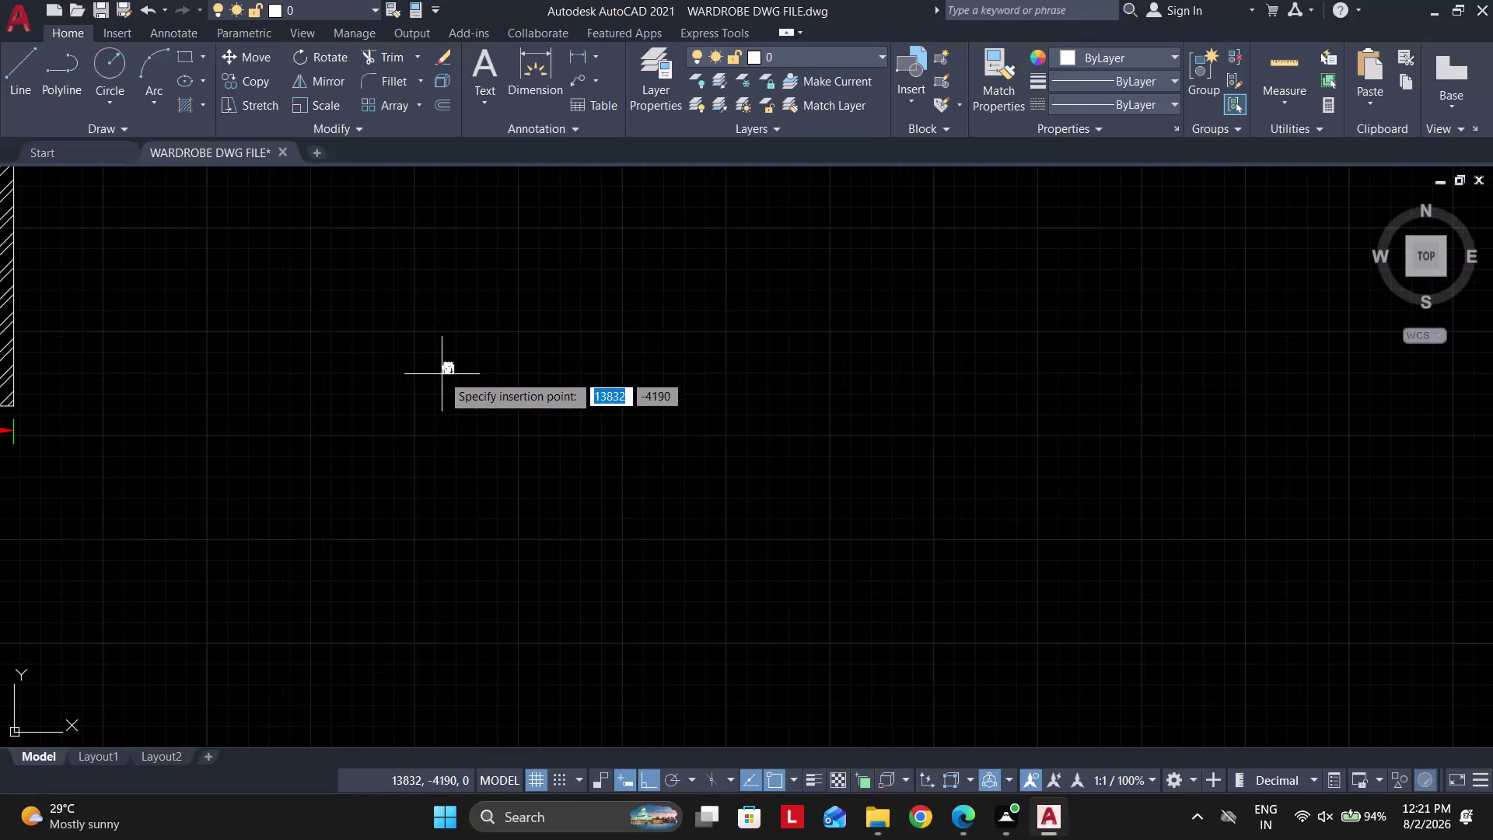
Place the hanging-clothes block in empty space and scale it down with SC.
click(448, 378)
drag(546, 451, 531, 442)
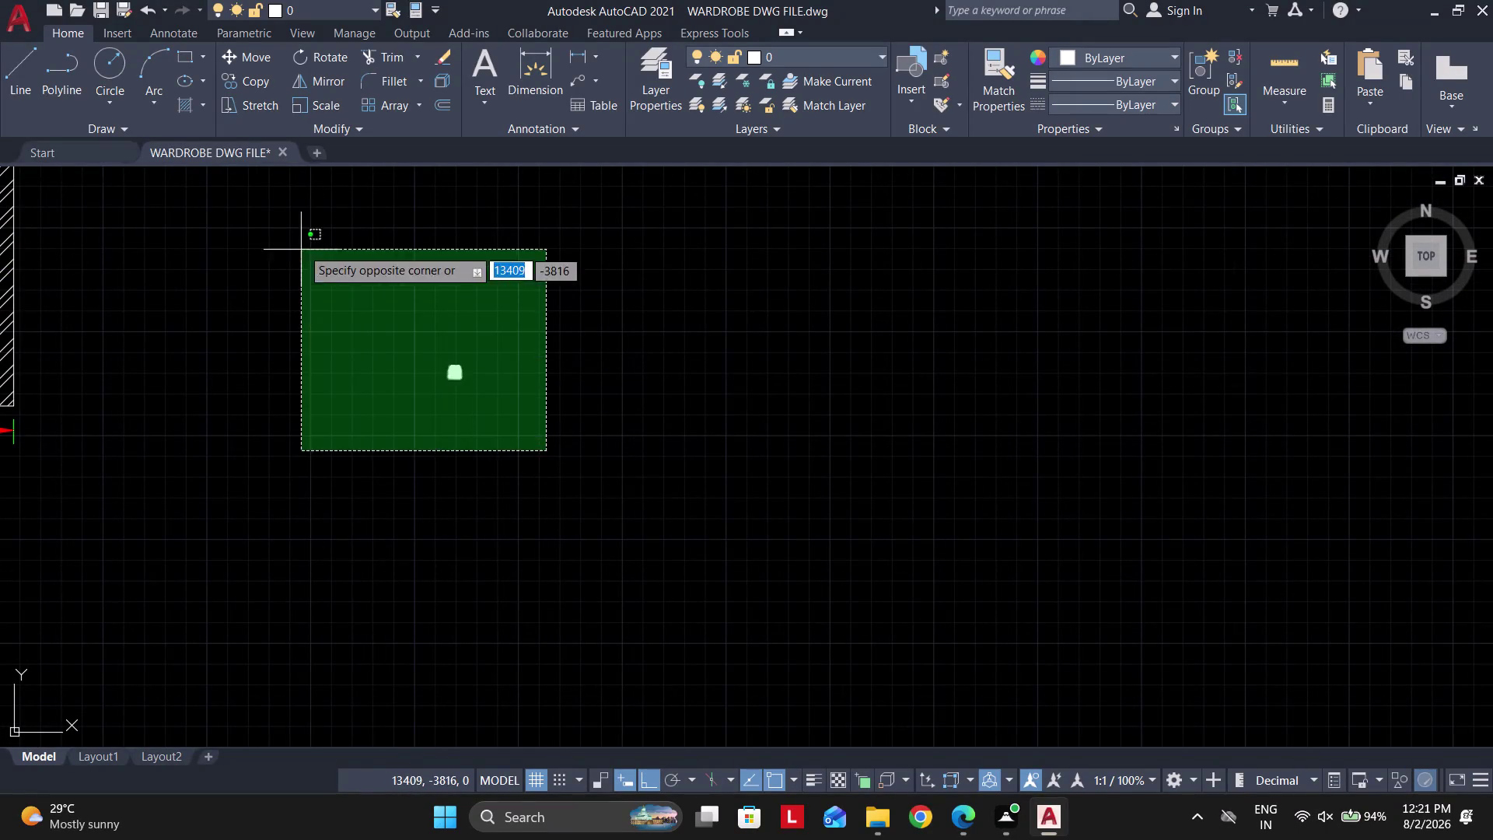
click(309, 248)
text(sc)
key(space)
click(461, 370)
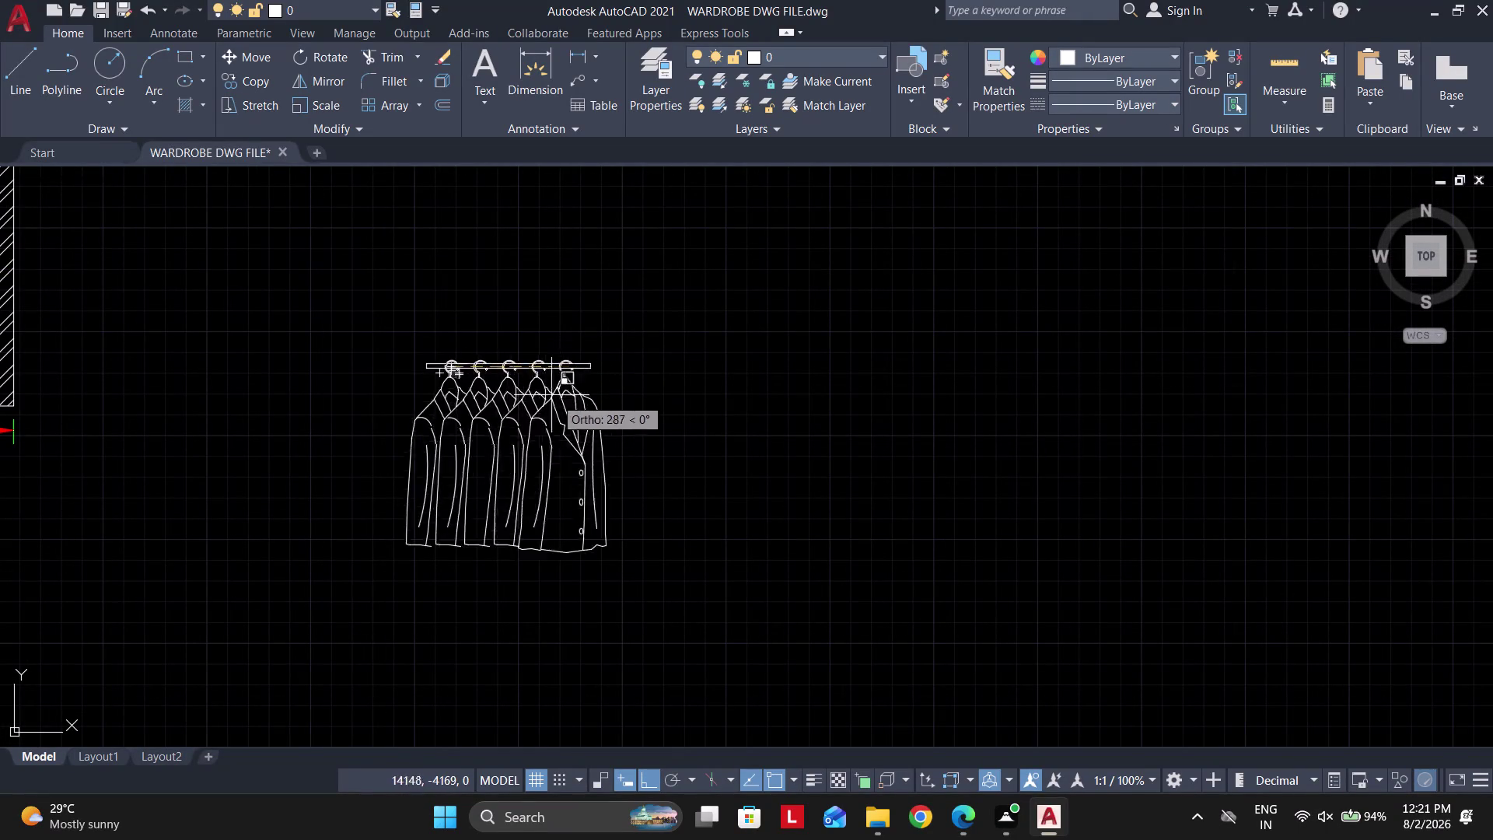
scroll(down, 3)
click(579, 345)
Move the scaled block, from the top of its rod, toward the elevation without shutter.
click(711, 416)
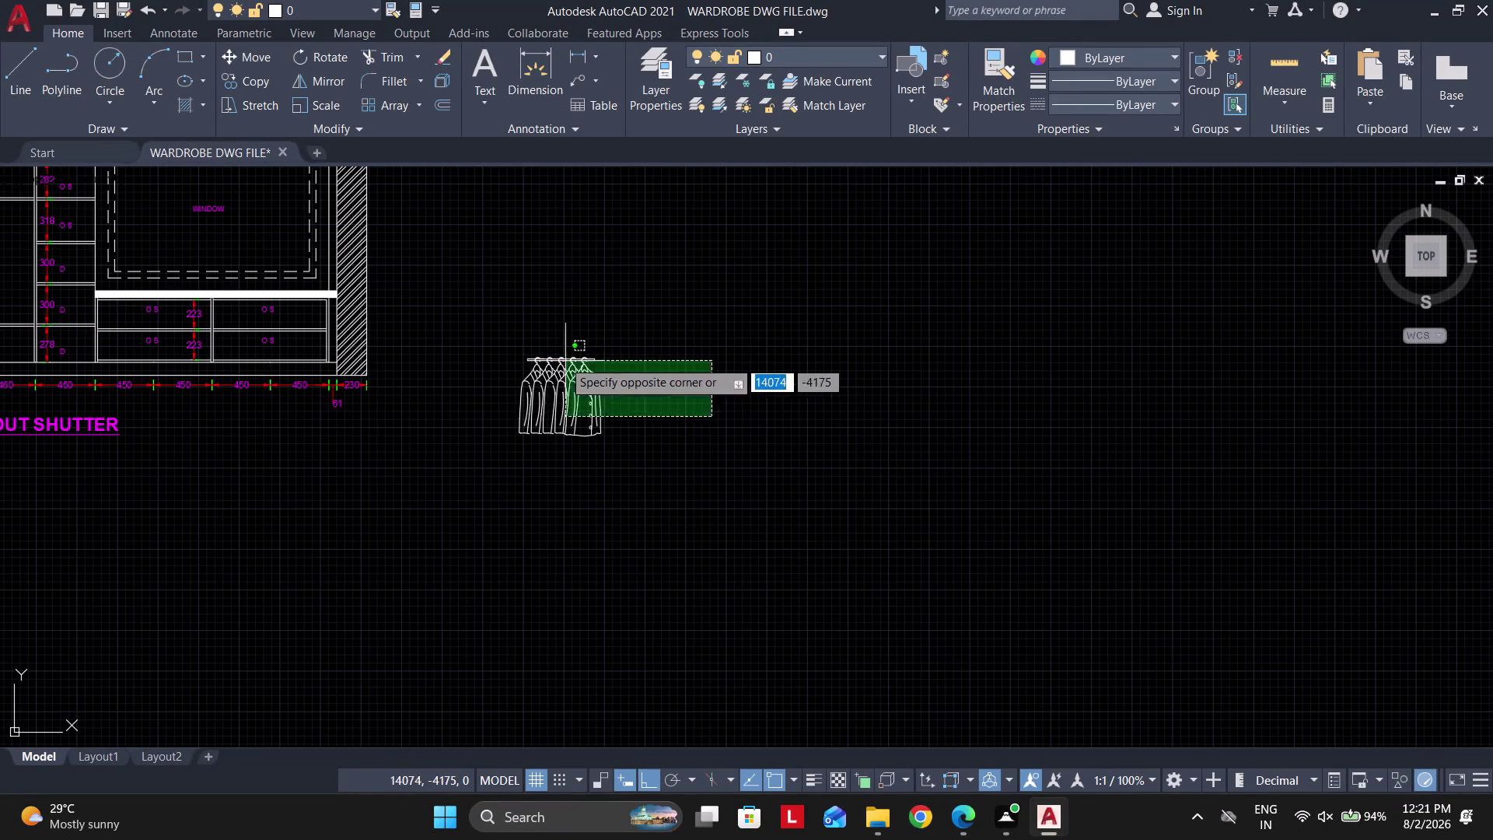
drag(562, 360, 554, 351)
scroll(up, 3)
key(m)
key(space)
scroll(up, 3)
middle_drag(467, 249, 572, 372)
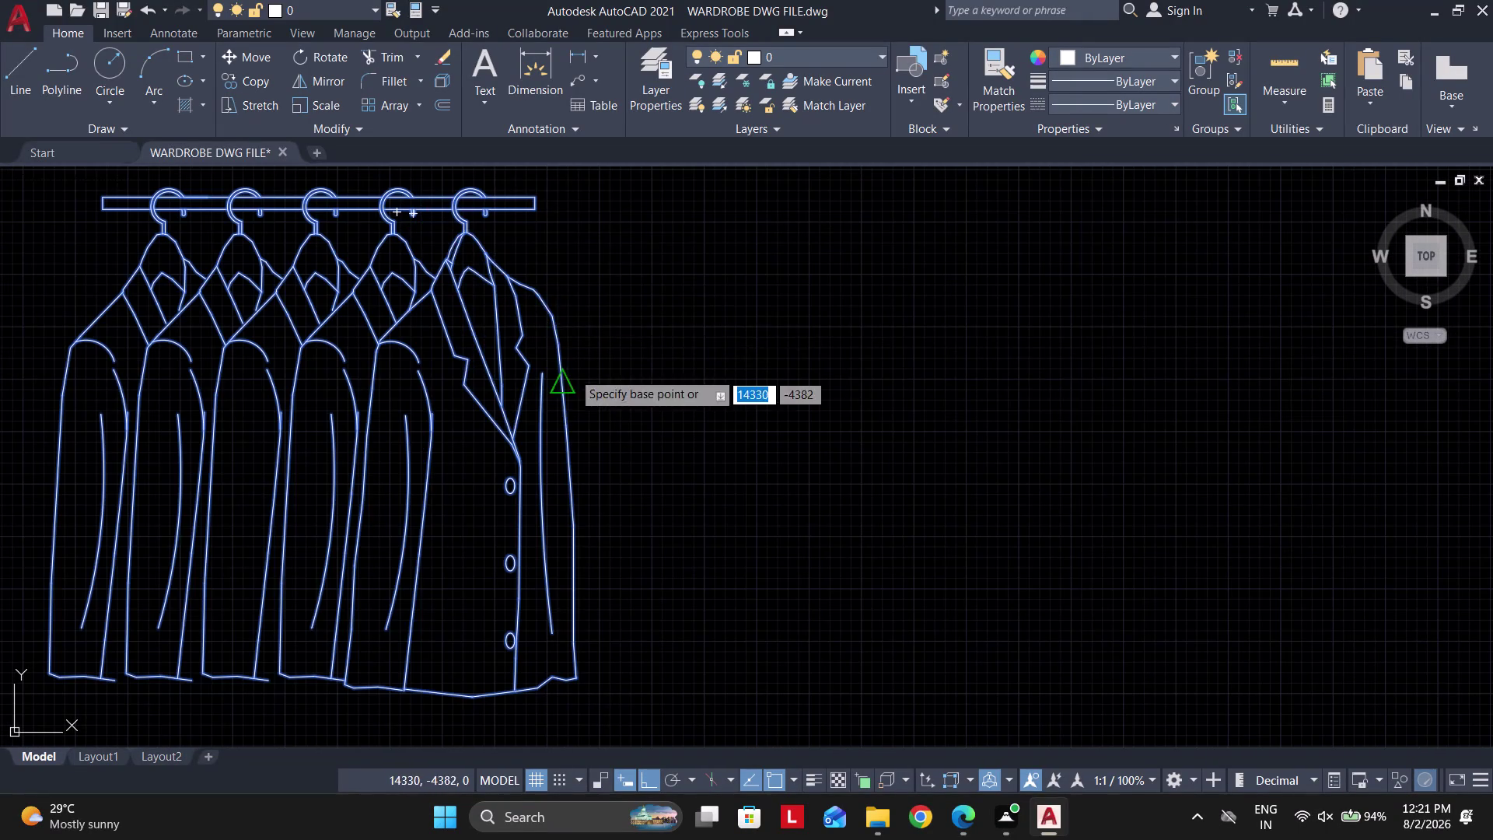
scroll(up, 3)
click(462, 174)
scroll(down, 3)
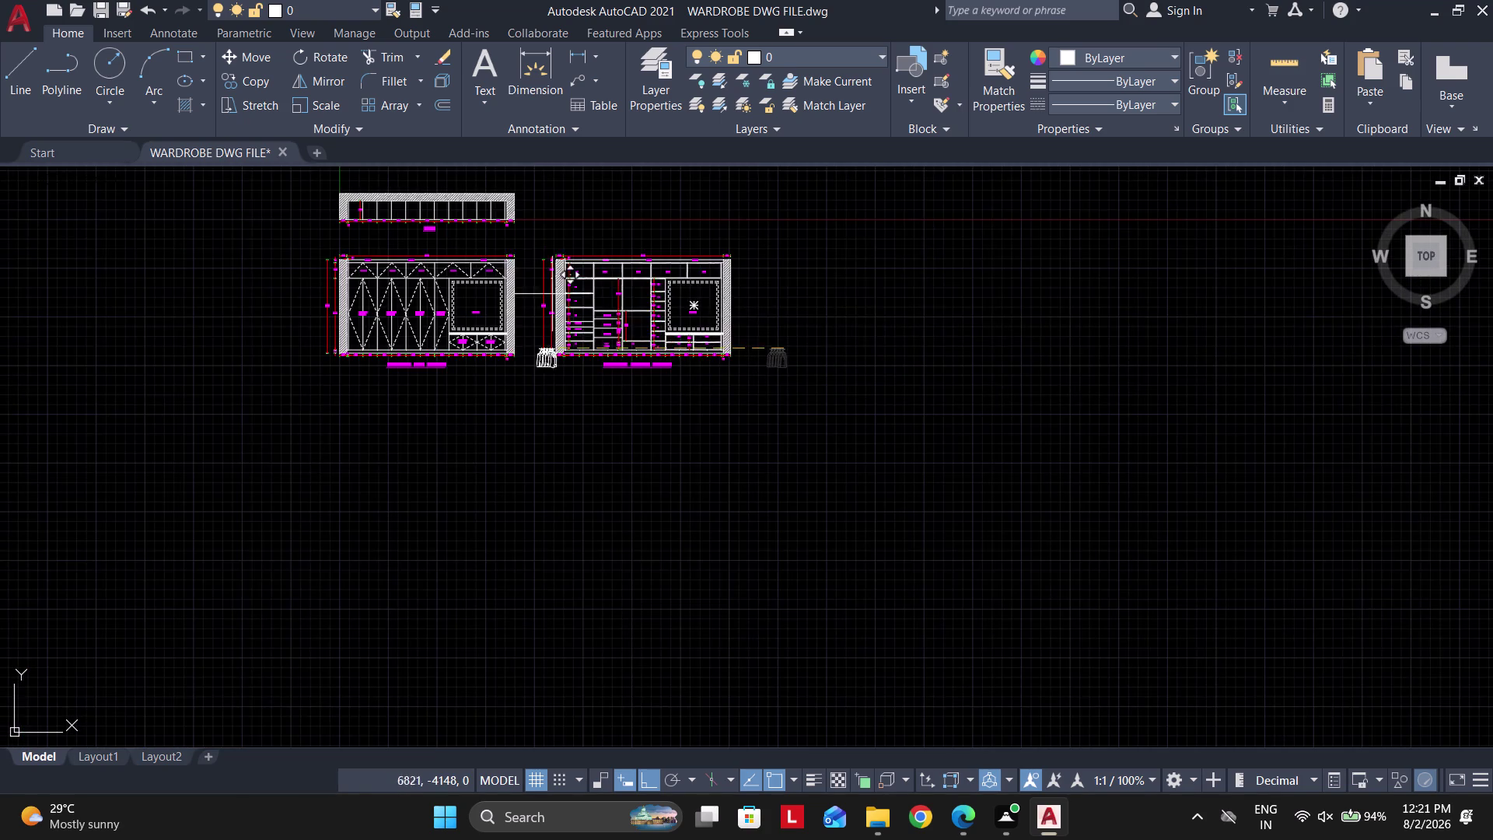
scroll(up, 3)
scroll(up, 3)
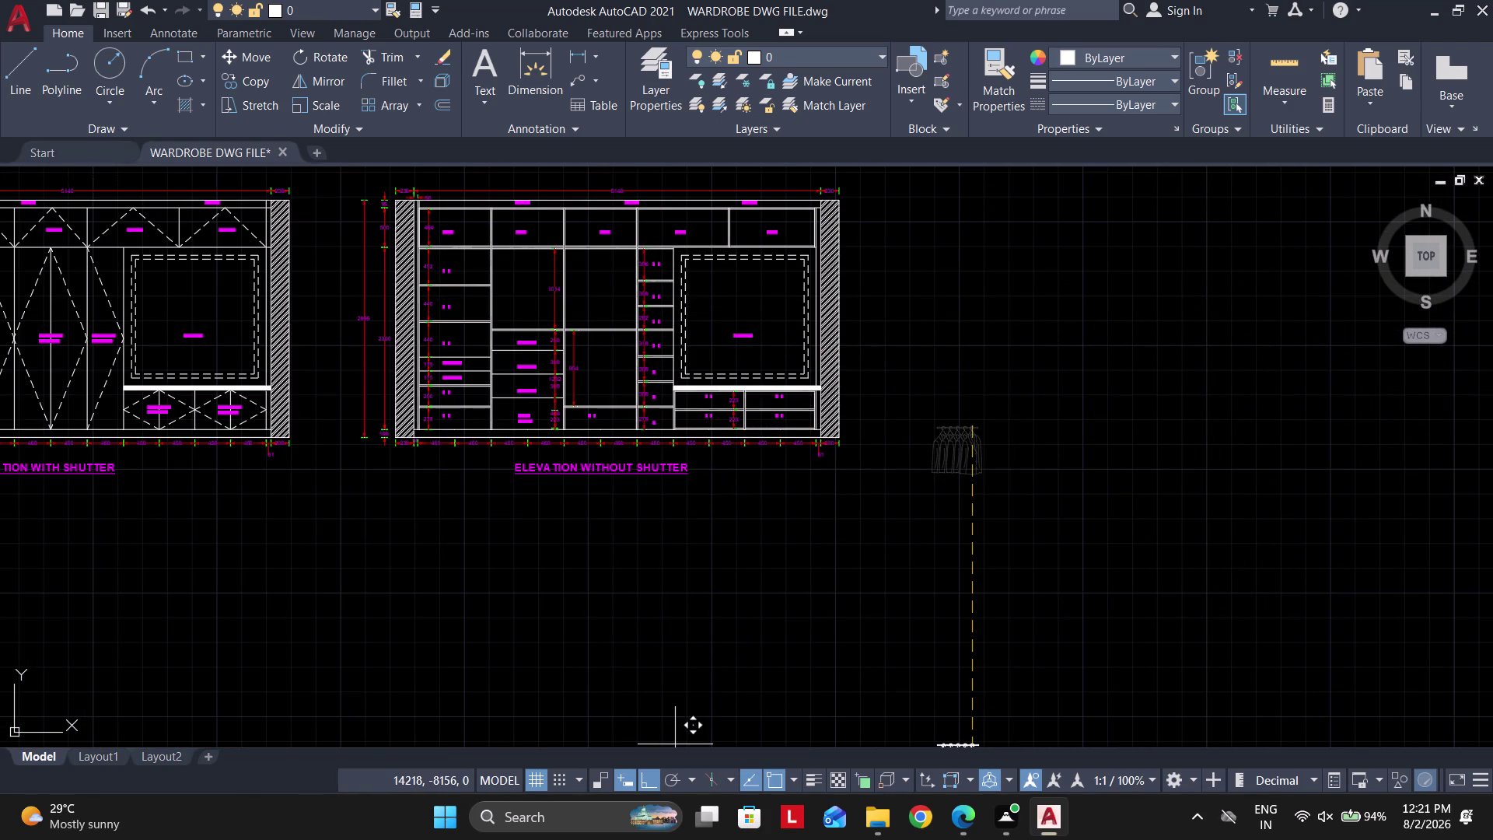
Drop the clothes block inside the wardrobe bay beside the 1014 dimension.
click(646, 779)
scroll(up, 3)
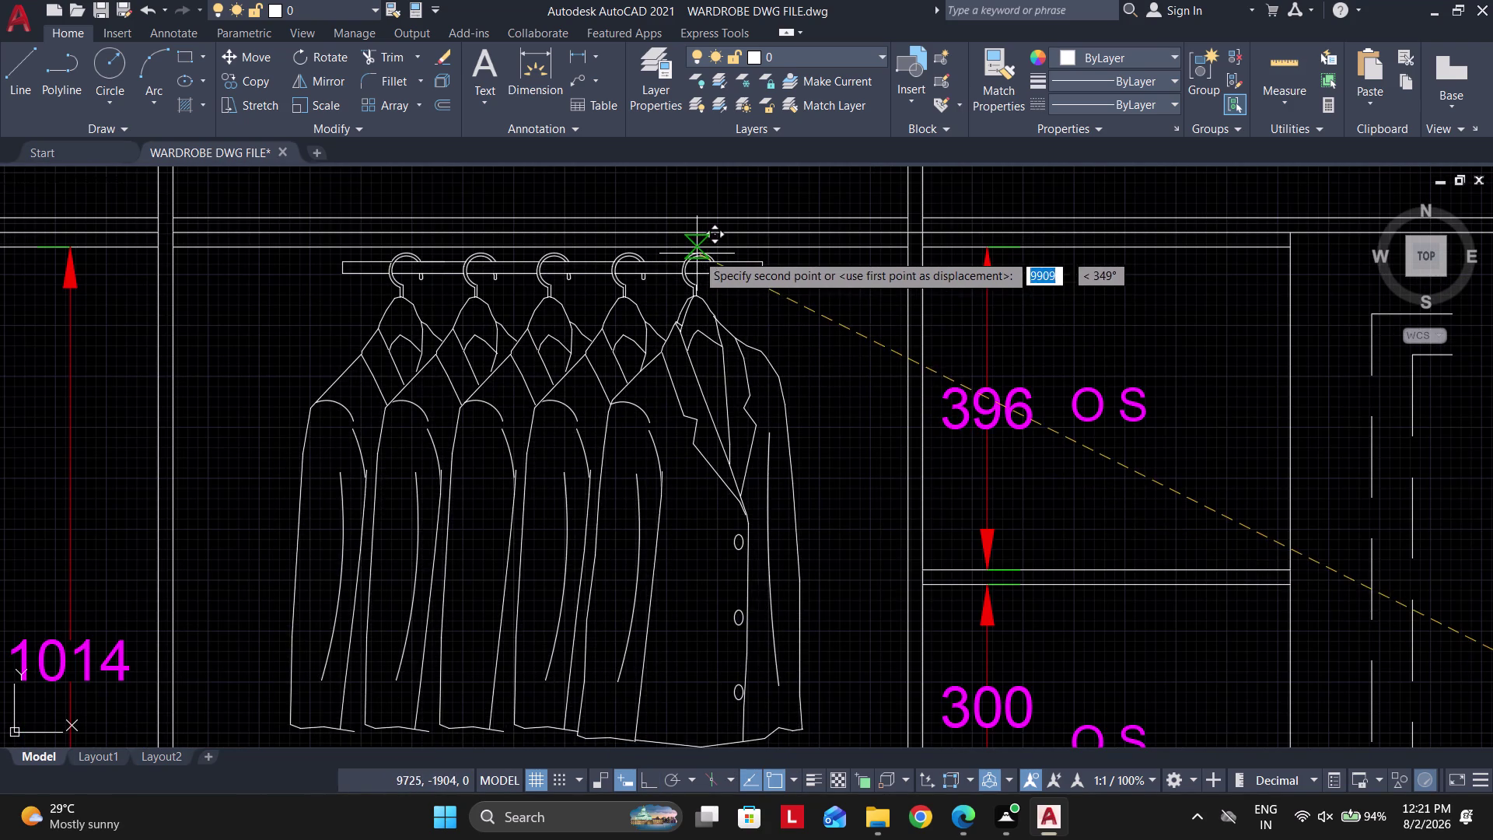
click(650, 254)
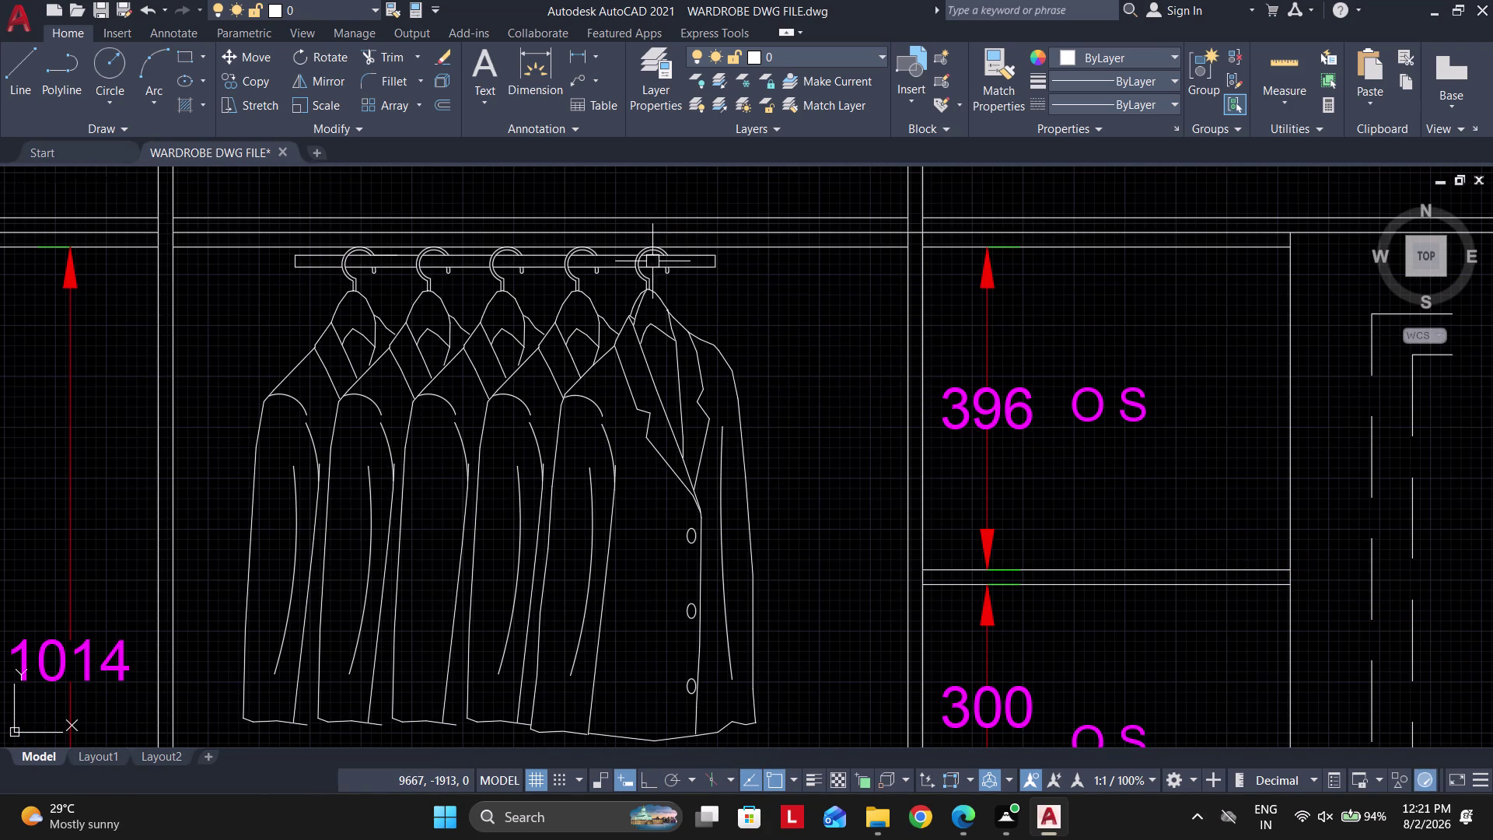
scroll(up, 3)
middle_drag(721, 263, 806, 305)
scroll(down, 3)
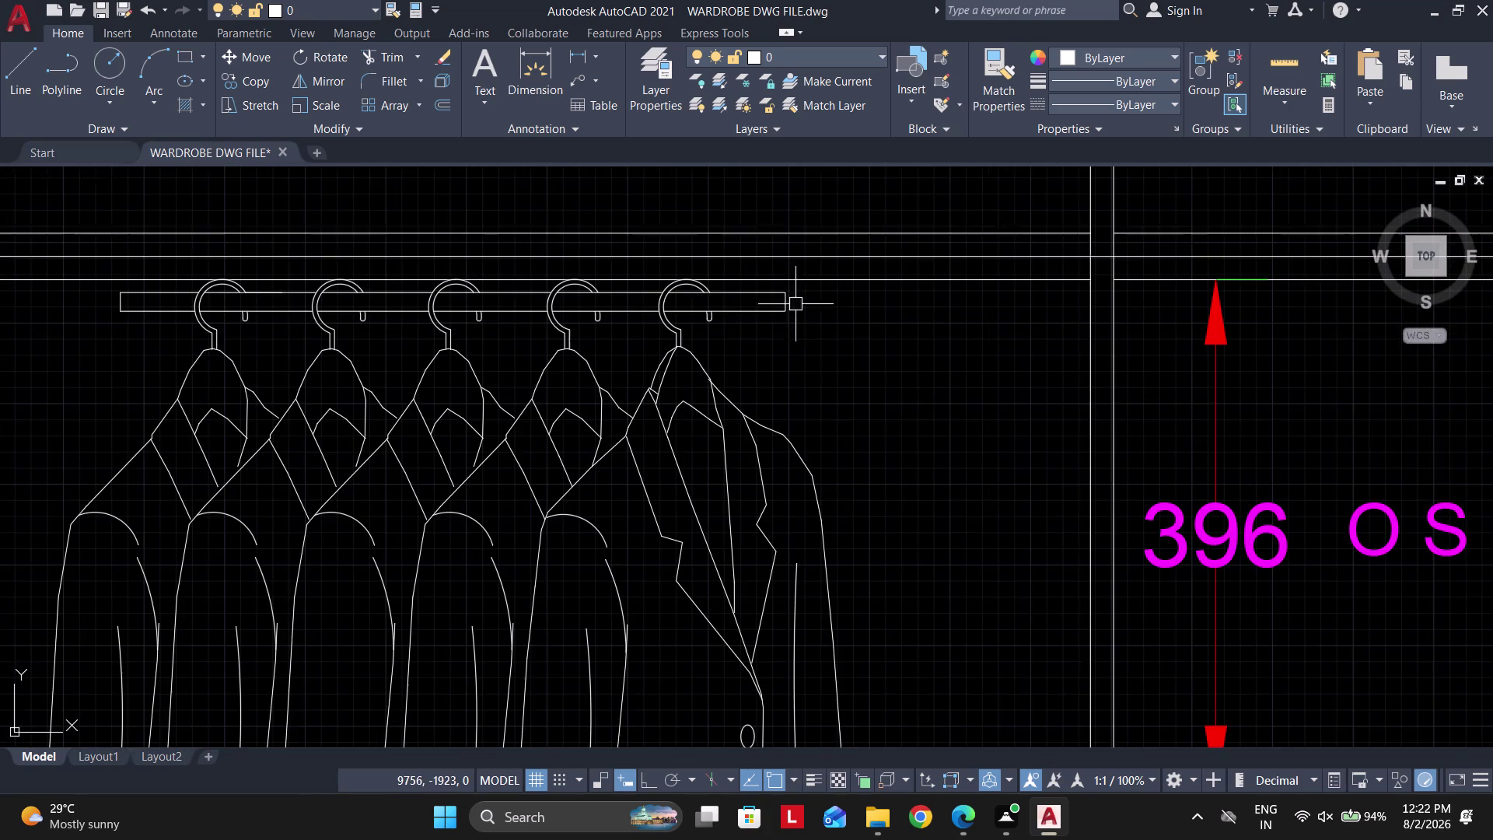
Rescale the clothes block to fit the bay width.
drag(839, 379, 834, 388)
click(749, 491)
scroll(down, 3)
scroll(down, 3)
middle_drag(672, 524, 743, 489)
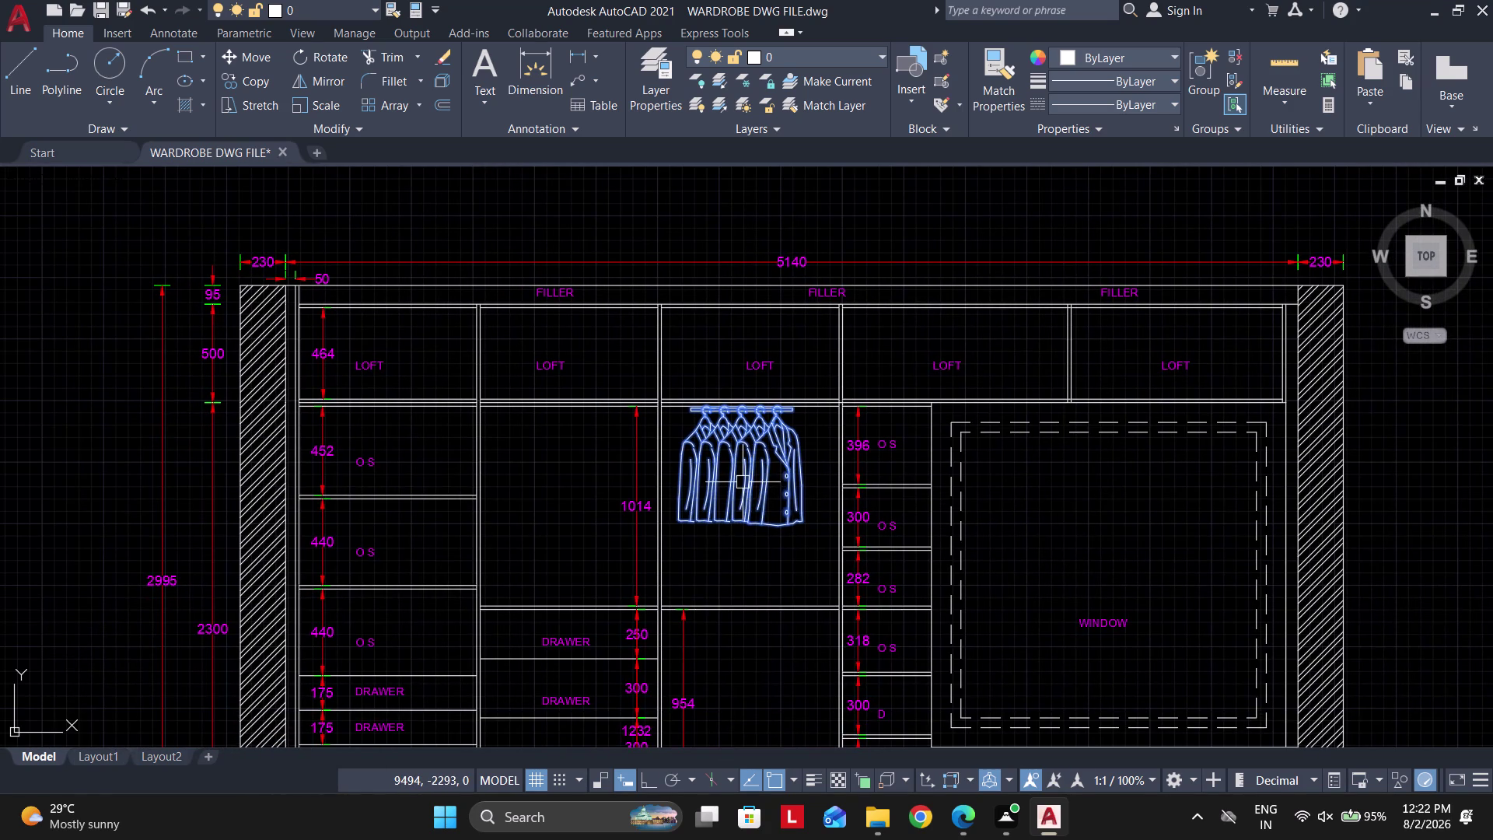
text(sc)
key(space)
scroll(up, 3)
click(728, 417)
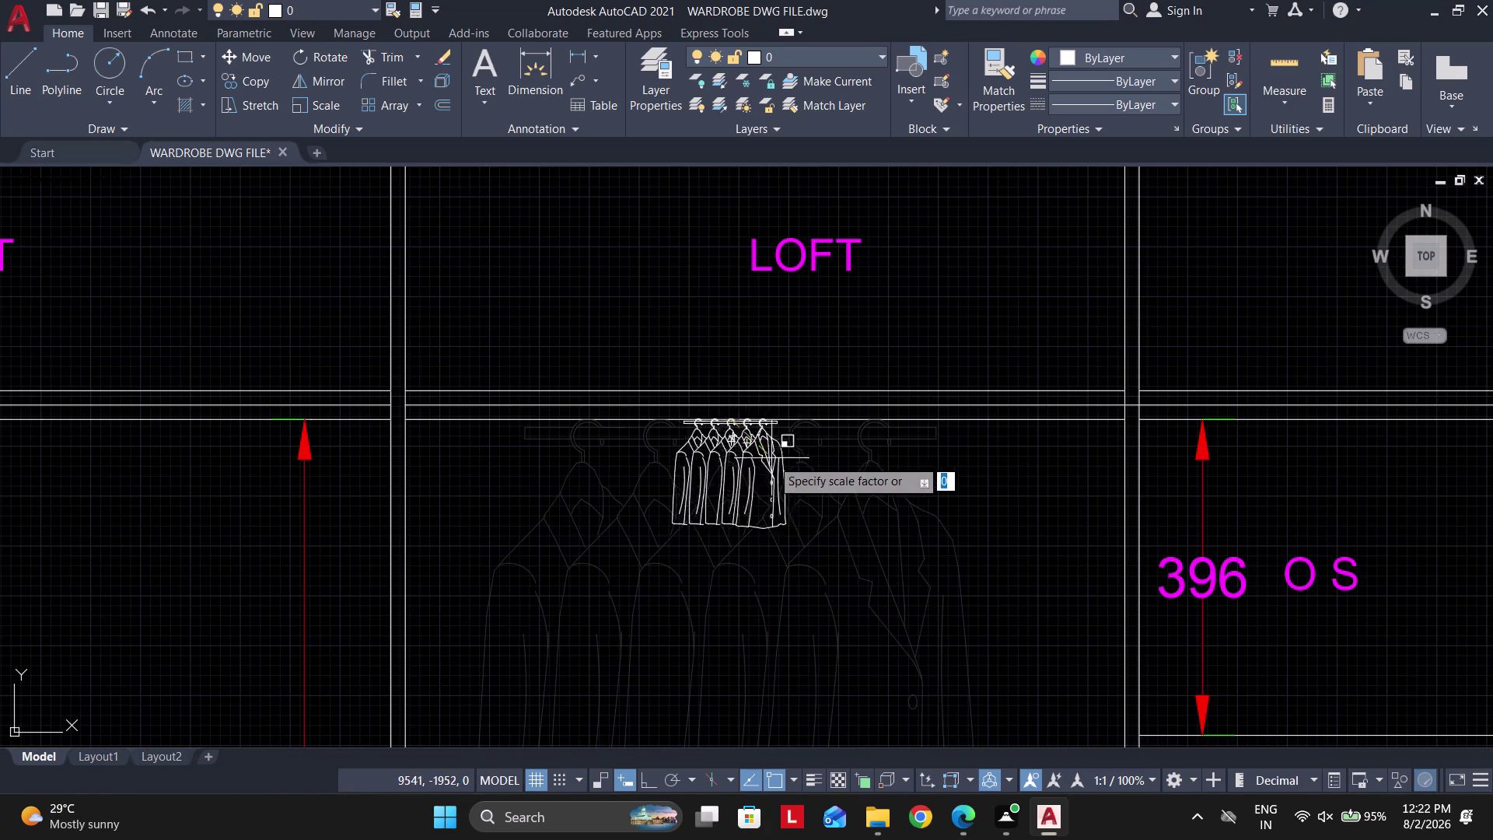
scroll(down, 3)
middle_drag(837, 566, 818, 477)
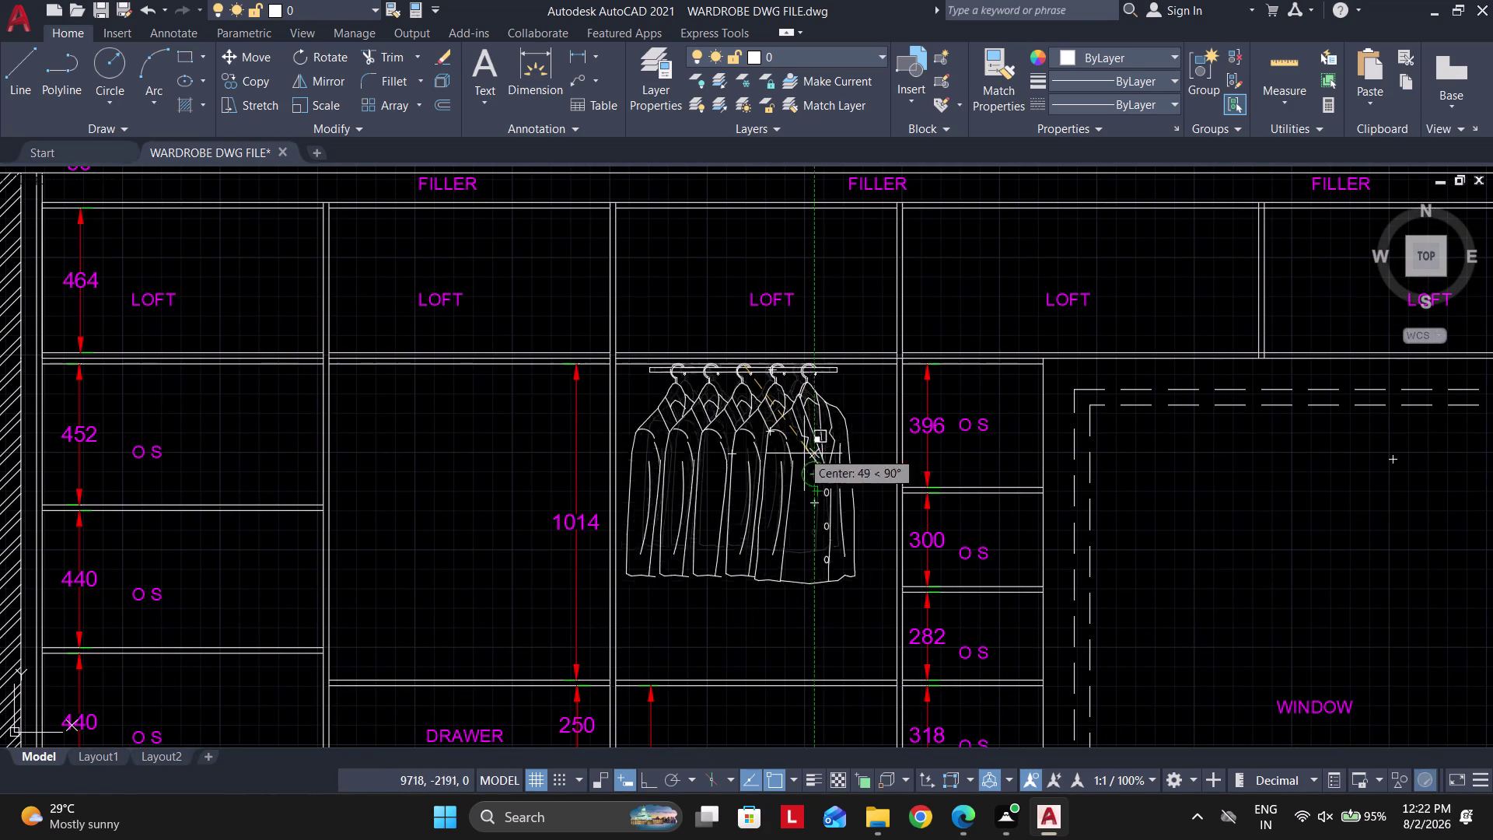
scroll(up, 3)
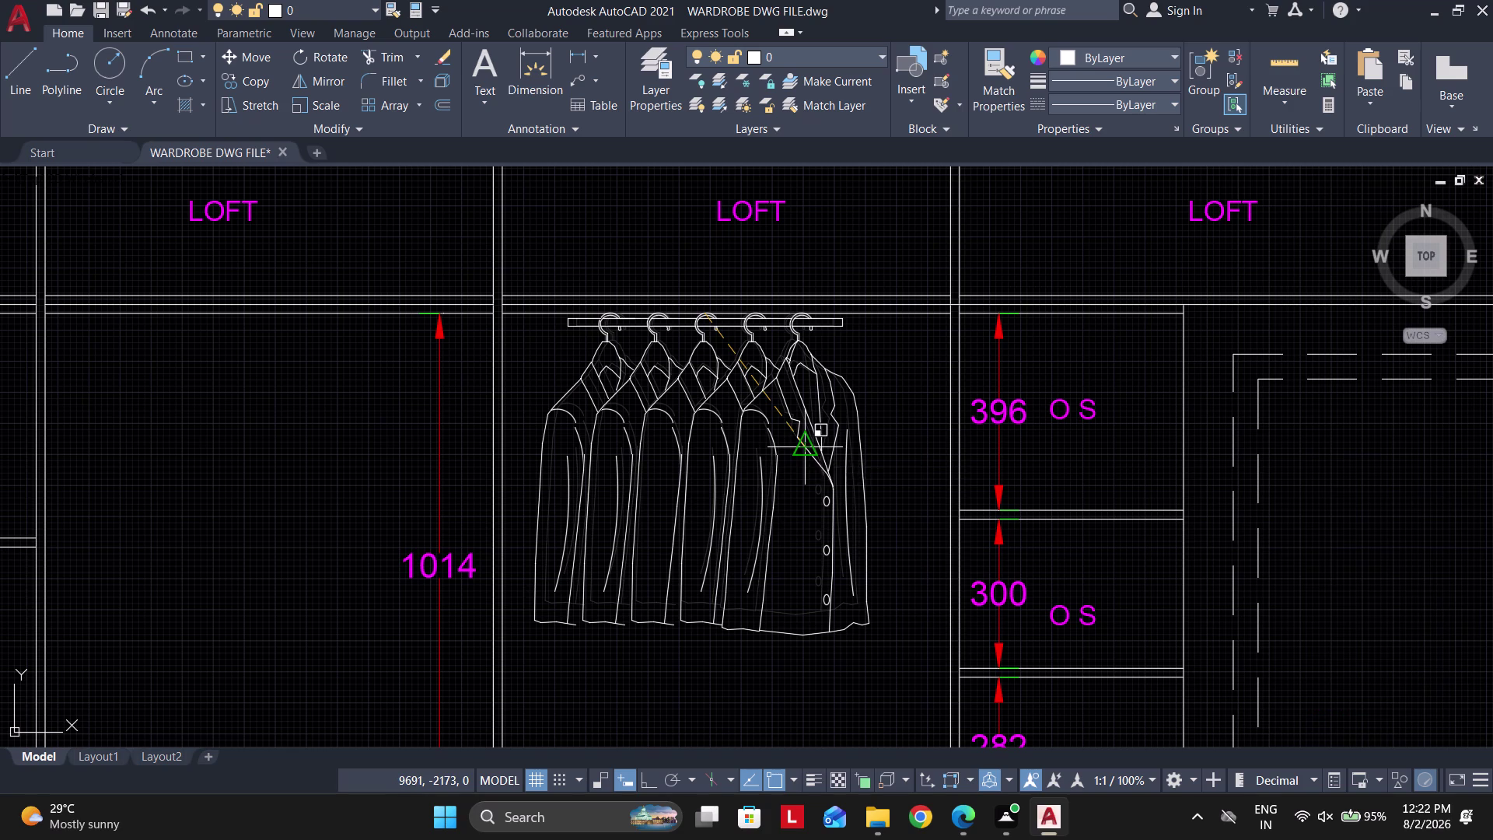
key(F3)
click(803, 457)
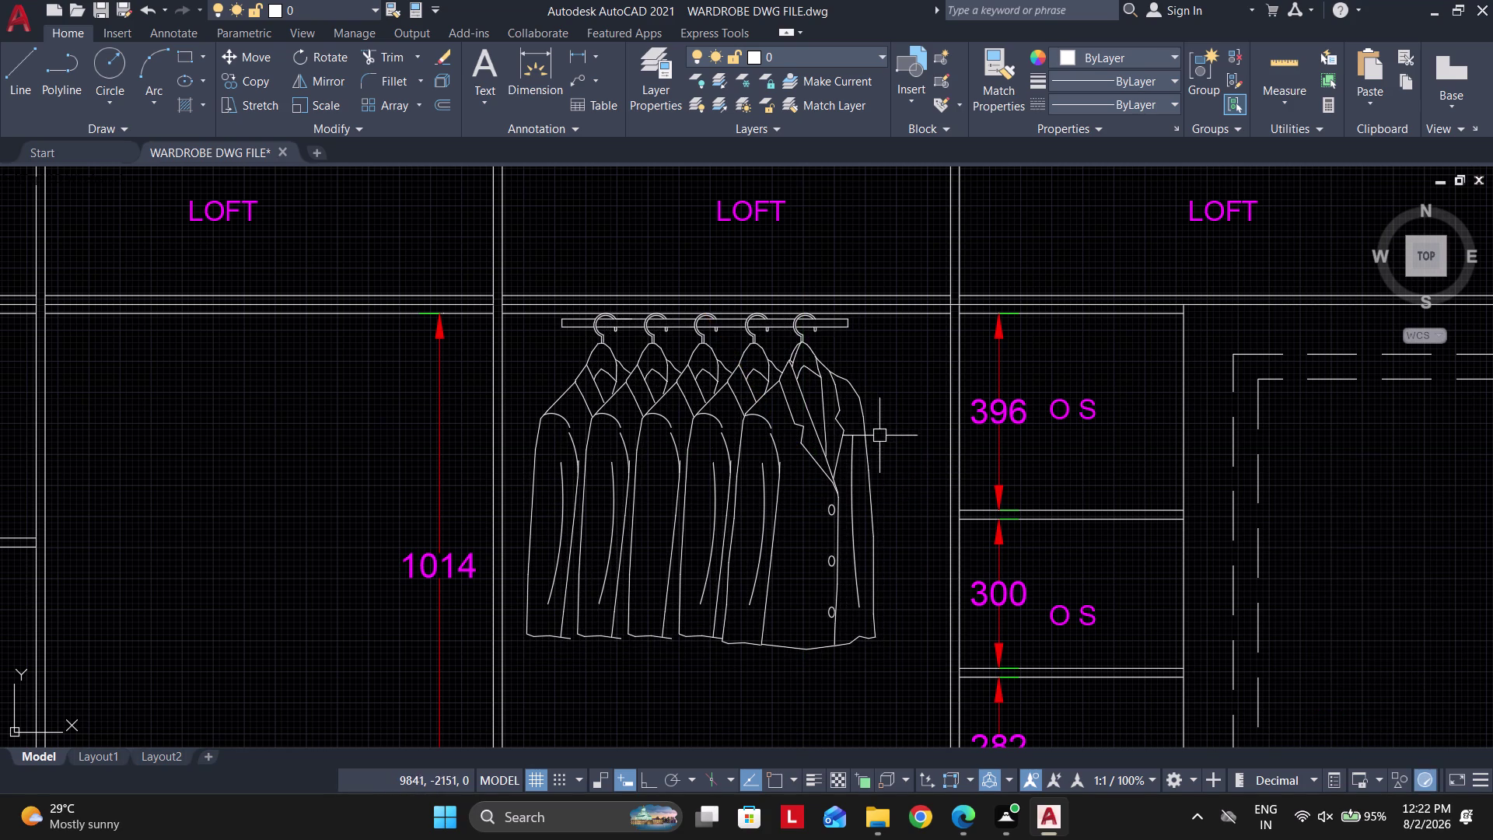
Move the block so its hook top sits against the loft shelf underside.
click(882, 434)
click(832, 457)
scroll(up, 3)
scroll(up, 3)
middle_drag(835, 257, 829, 381)
scroll(up, 3)
key(m)
key(space)
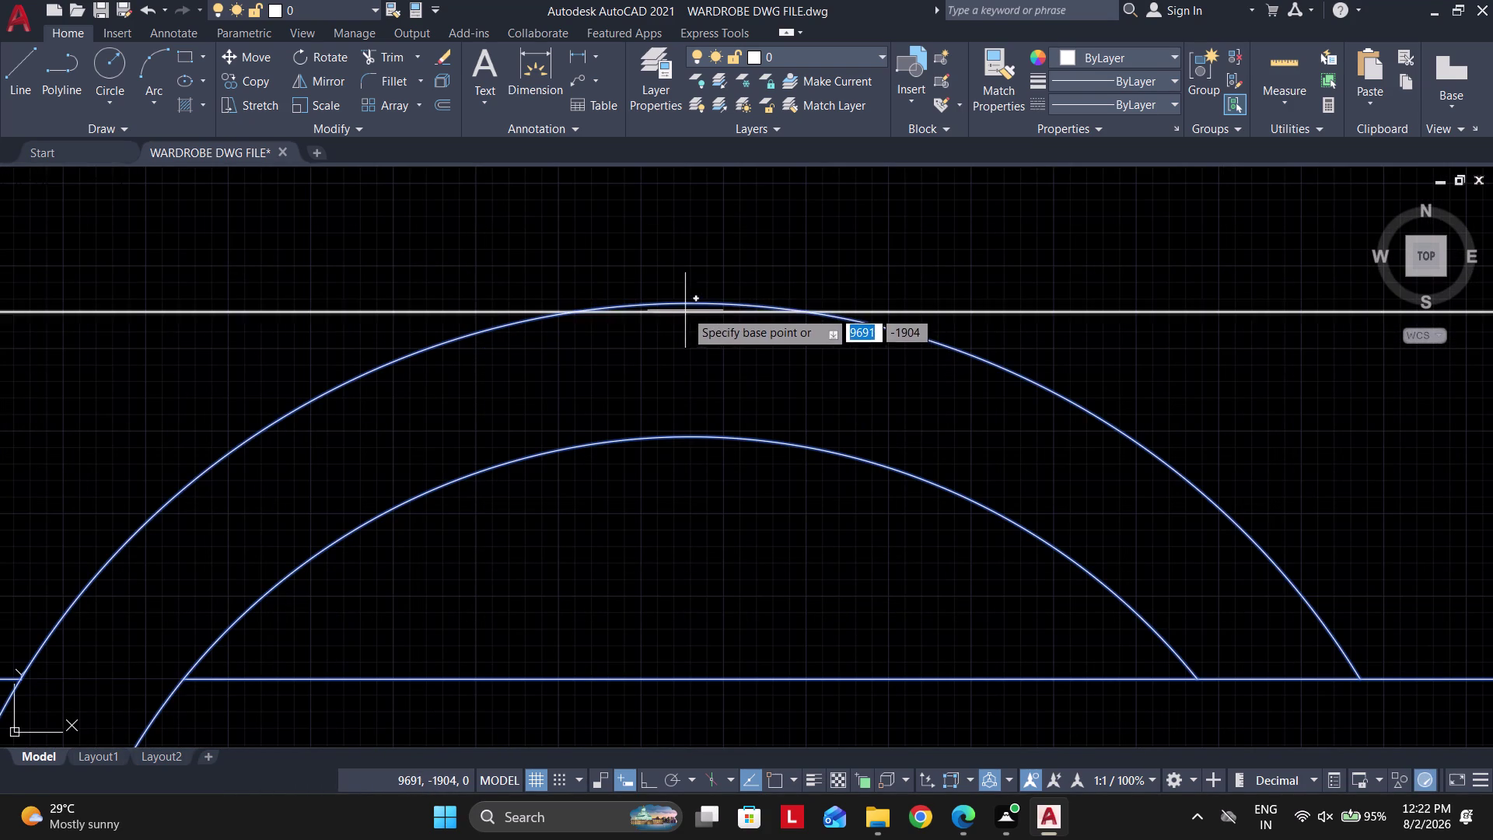
key(F3)
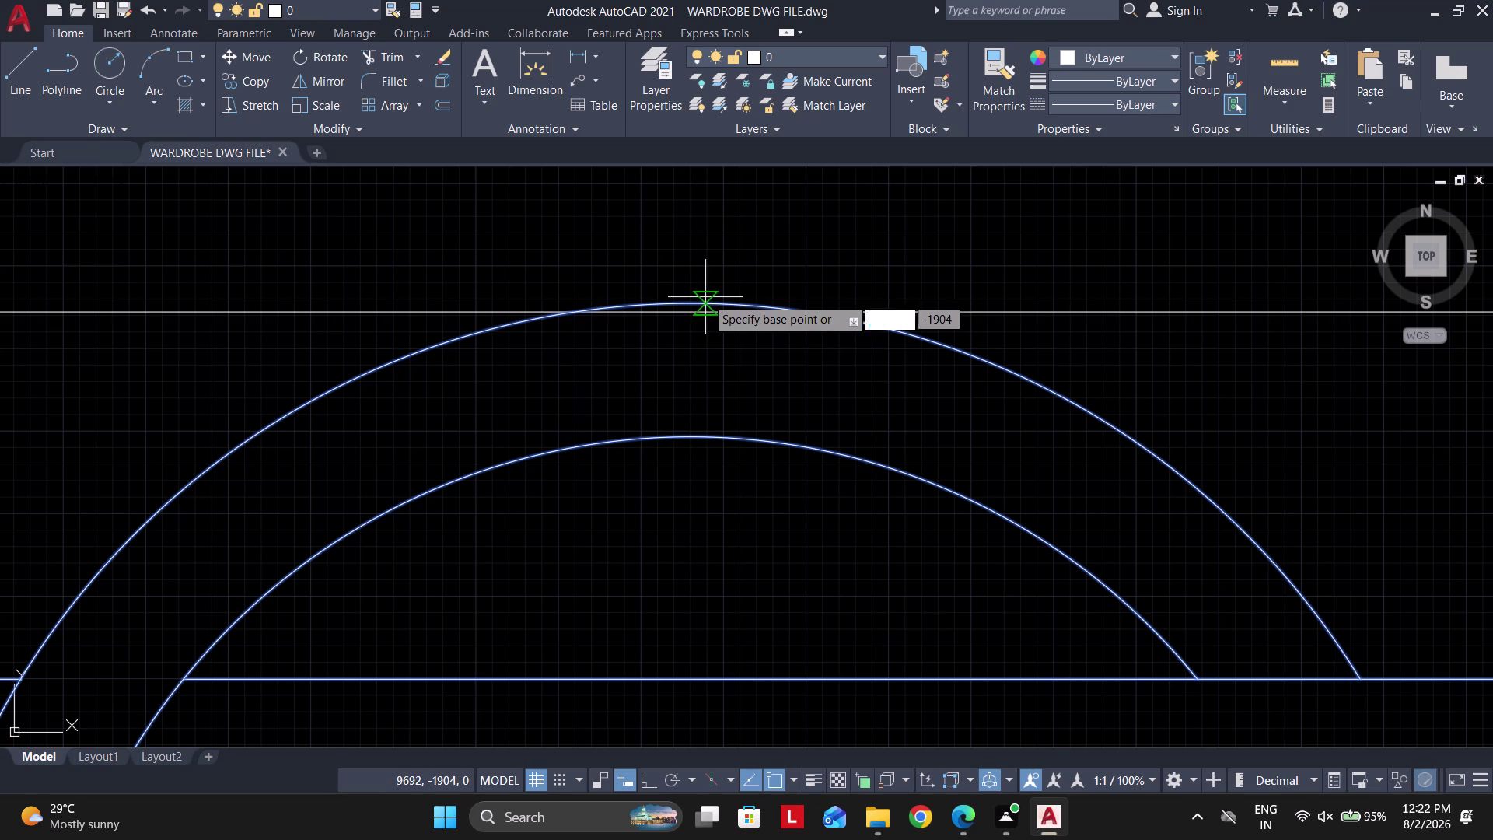
click(699, 297)
click(702, 312)
scroll(down, 3)
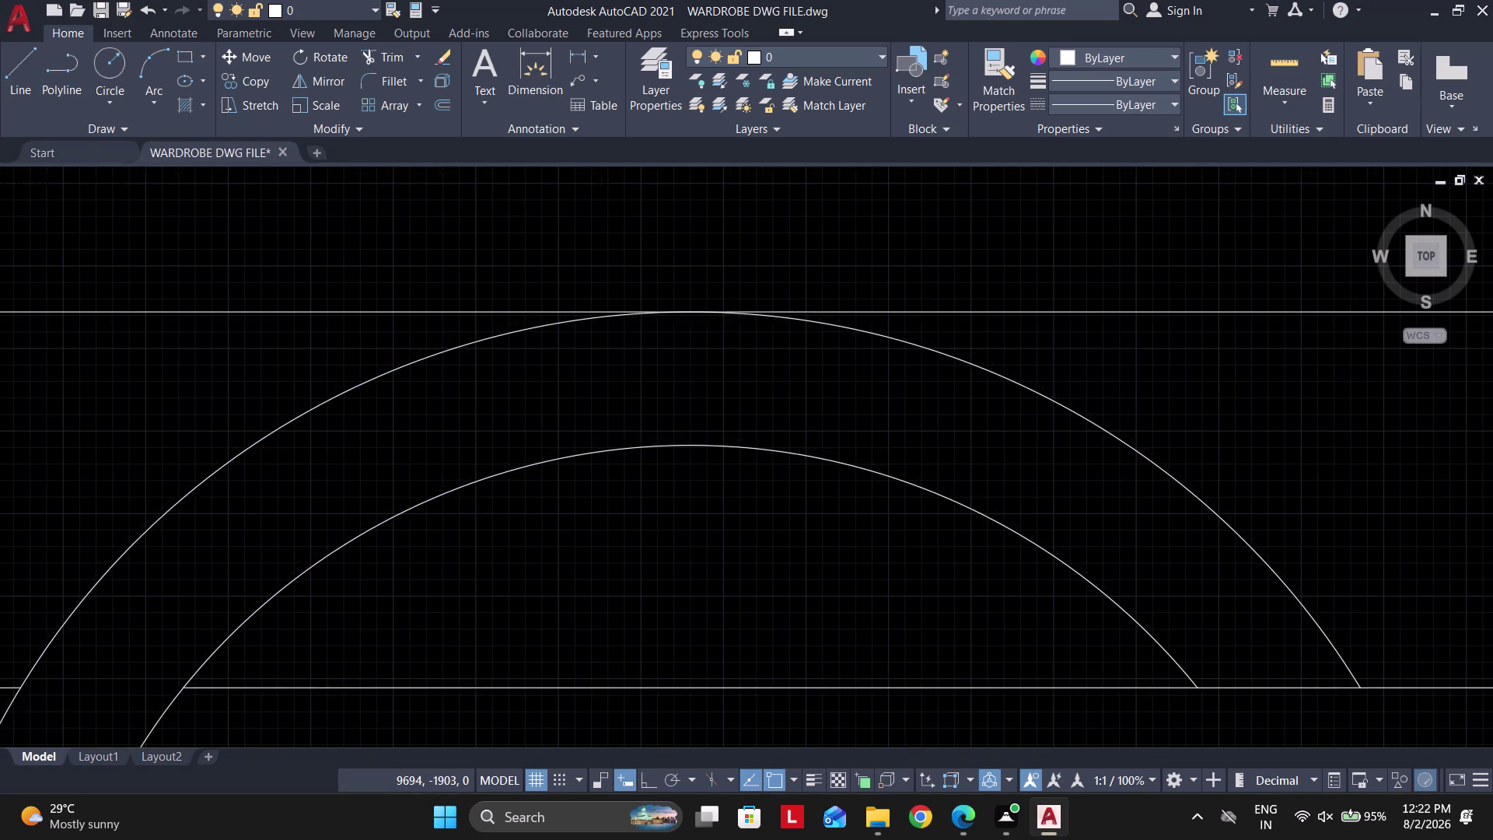
scroll(down, 3)
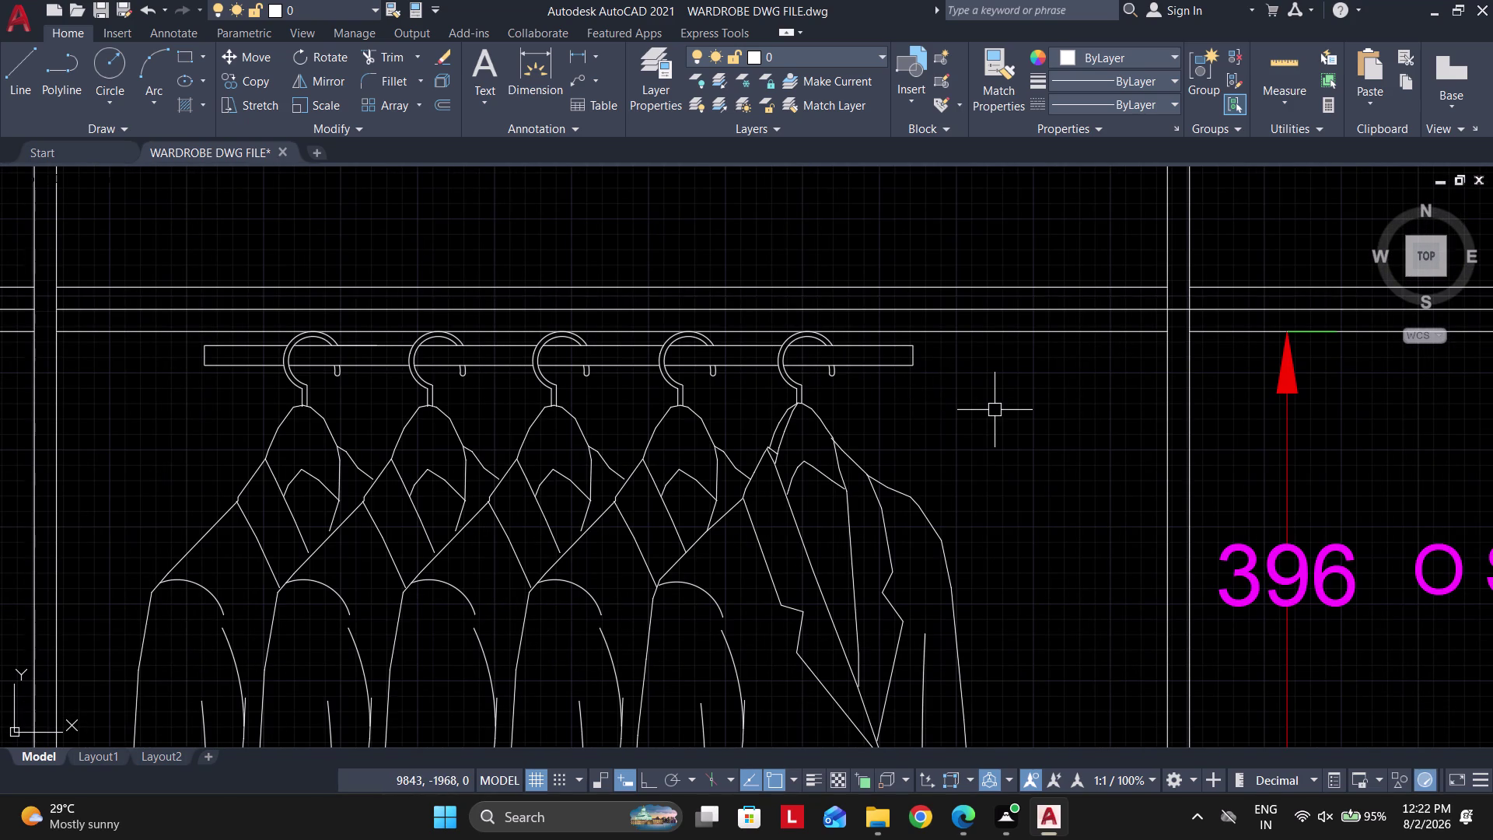
click(966, 435)
click(857, 572)
Copy the clothes block from its rod midpoint into the neighbouring bay.
scroll(down, 3)
key(c)
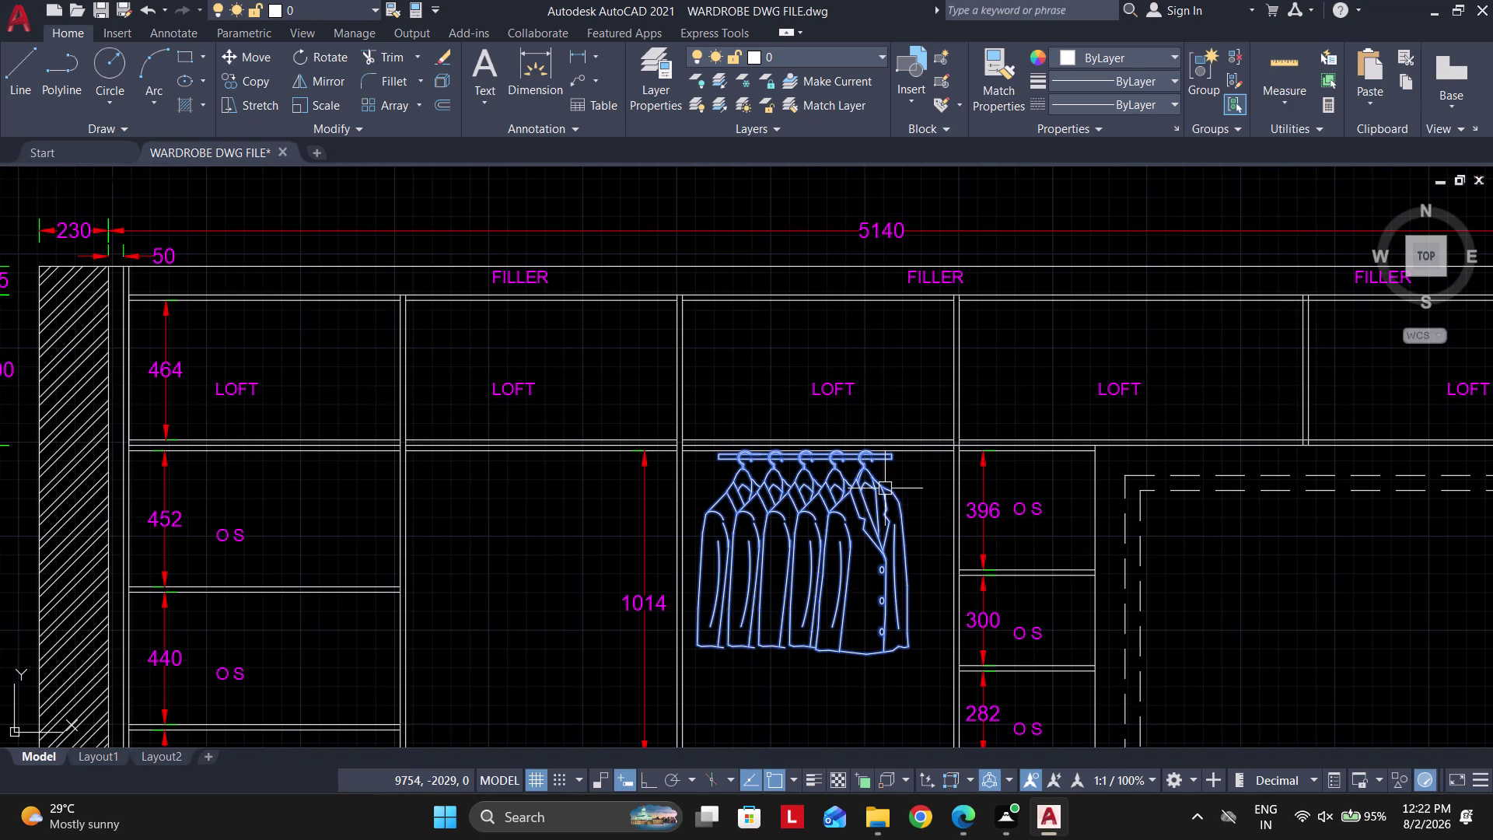
key(o)
key(space)
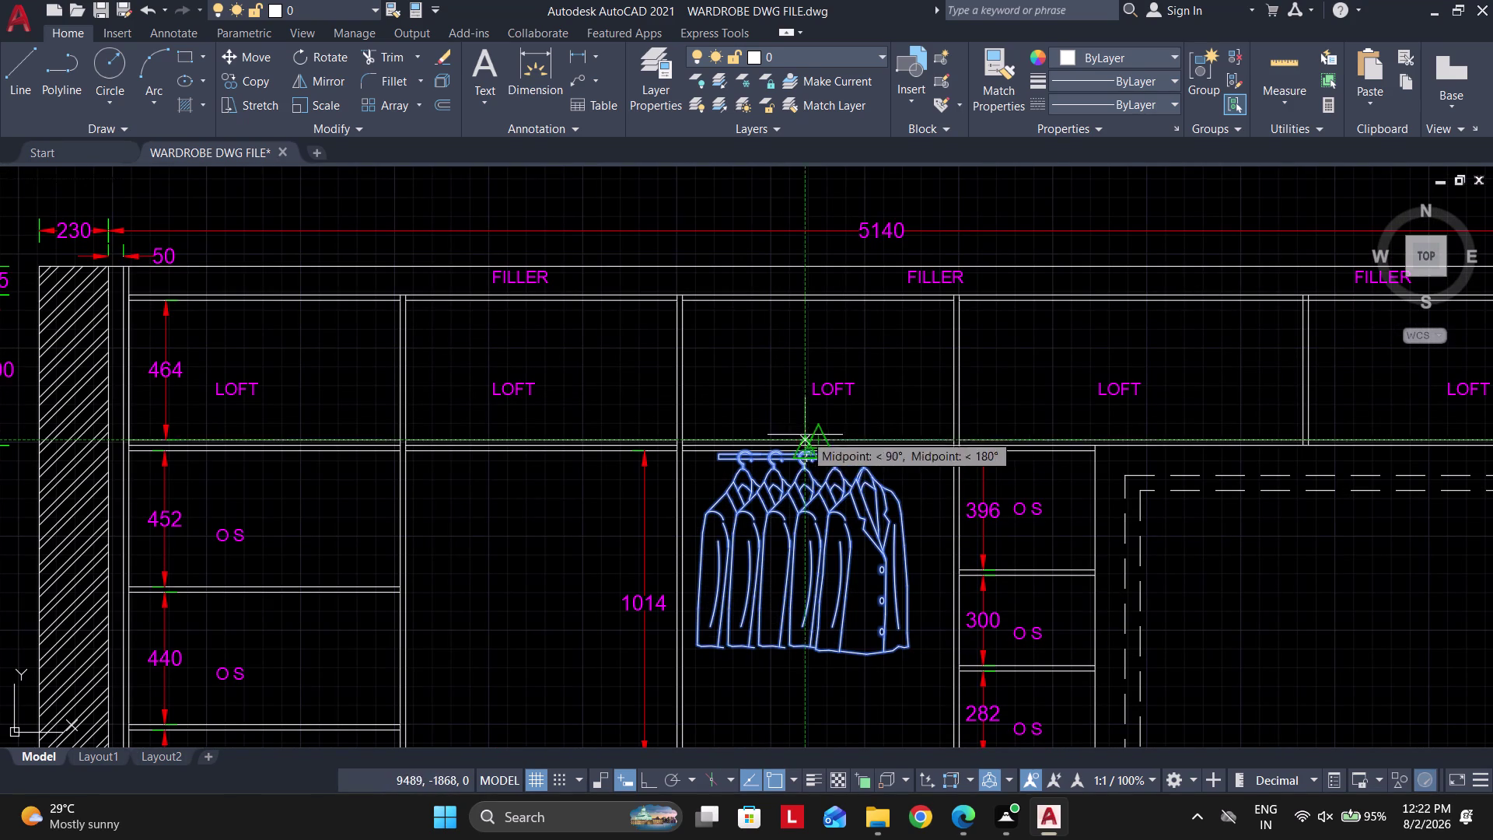
click(801, 442)
scroll(up, 3)
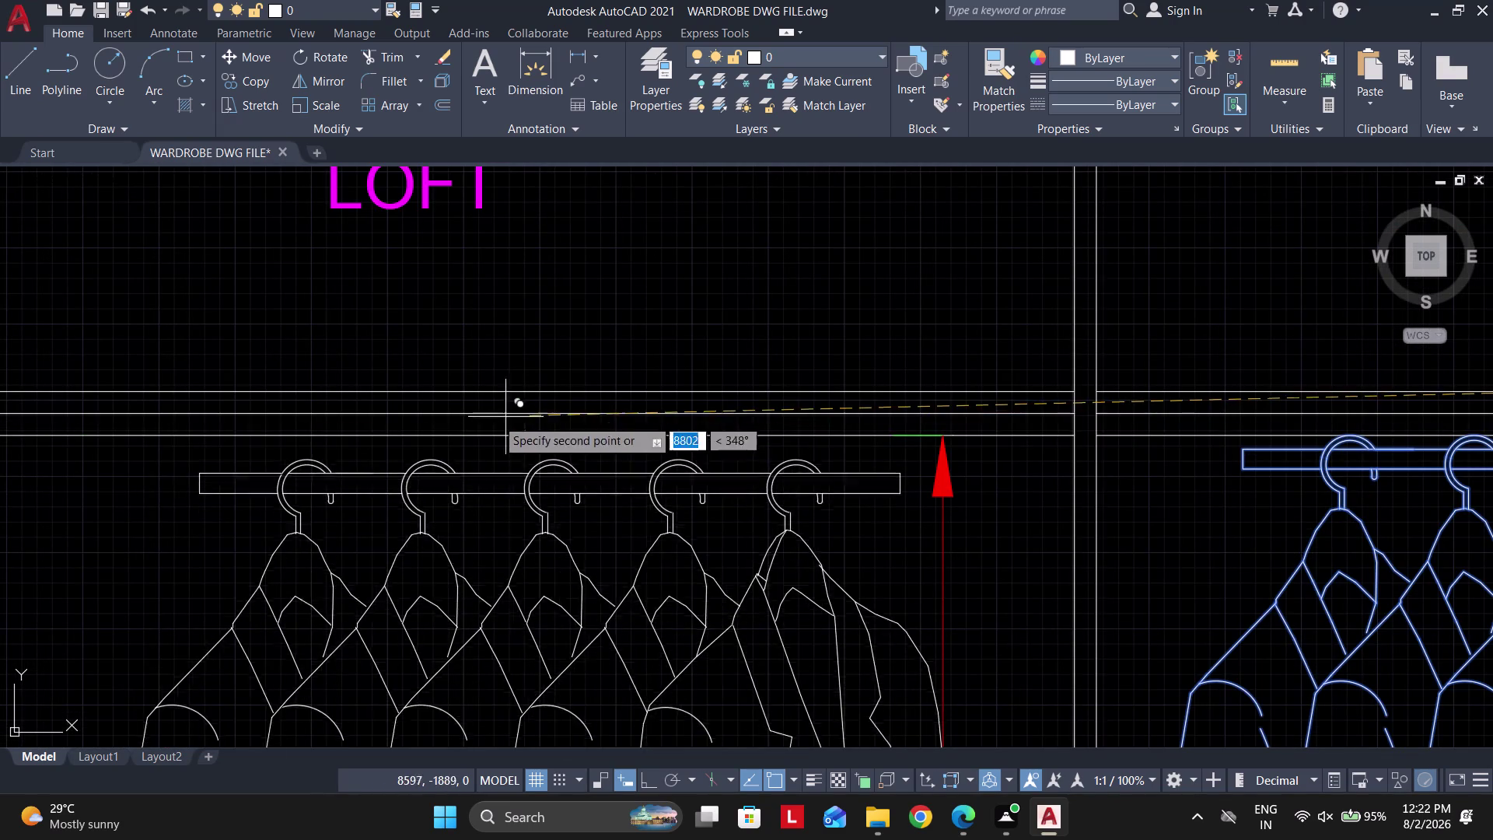
scroll(down, 3)
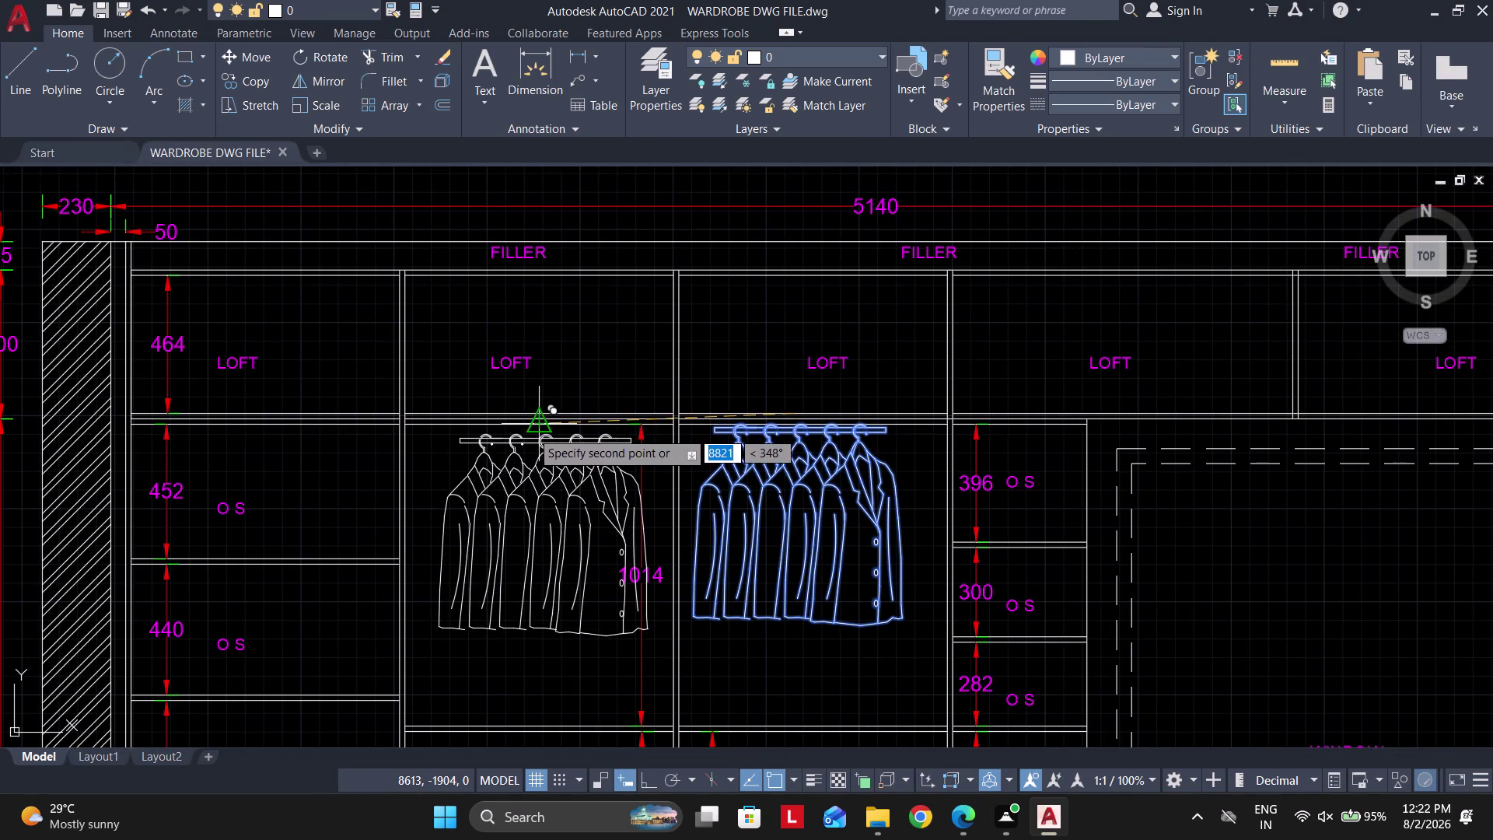
click(531, 431)
scroll(down, 3)
scroll(up, 3)
key(Escape)
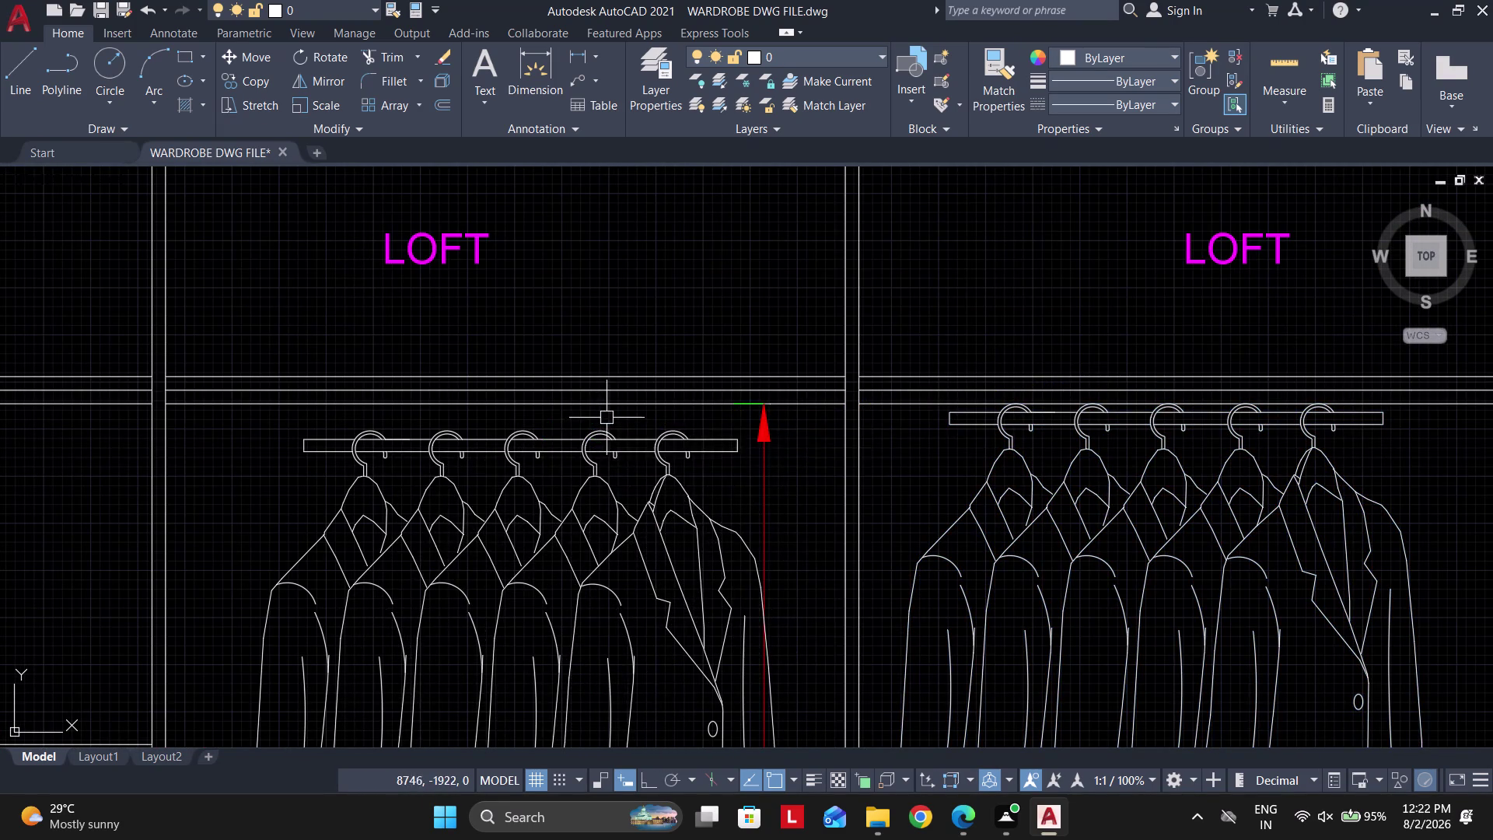
Move the copied block so its hook sits under that bay's shelf line.
click(606, 418)
click(560, 483)
text(m)
key(space)
scroll(up, 3)
scroll(up, 3)
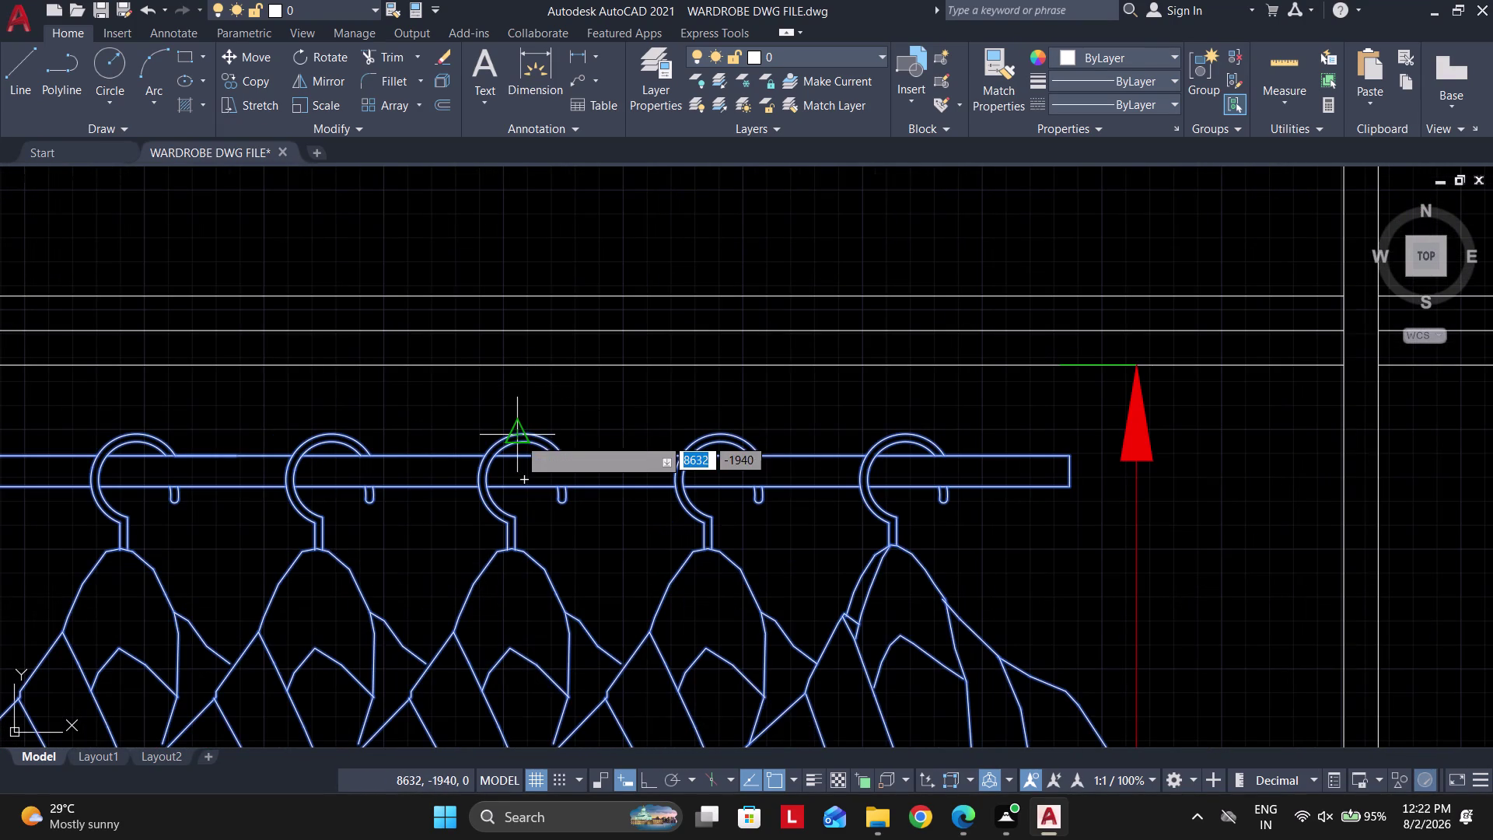
click(525, 427)
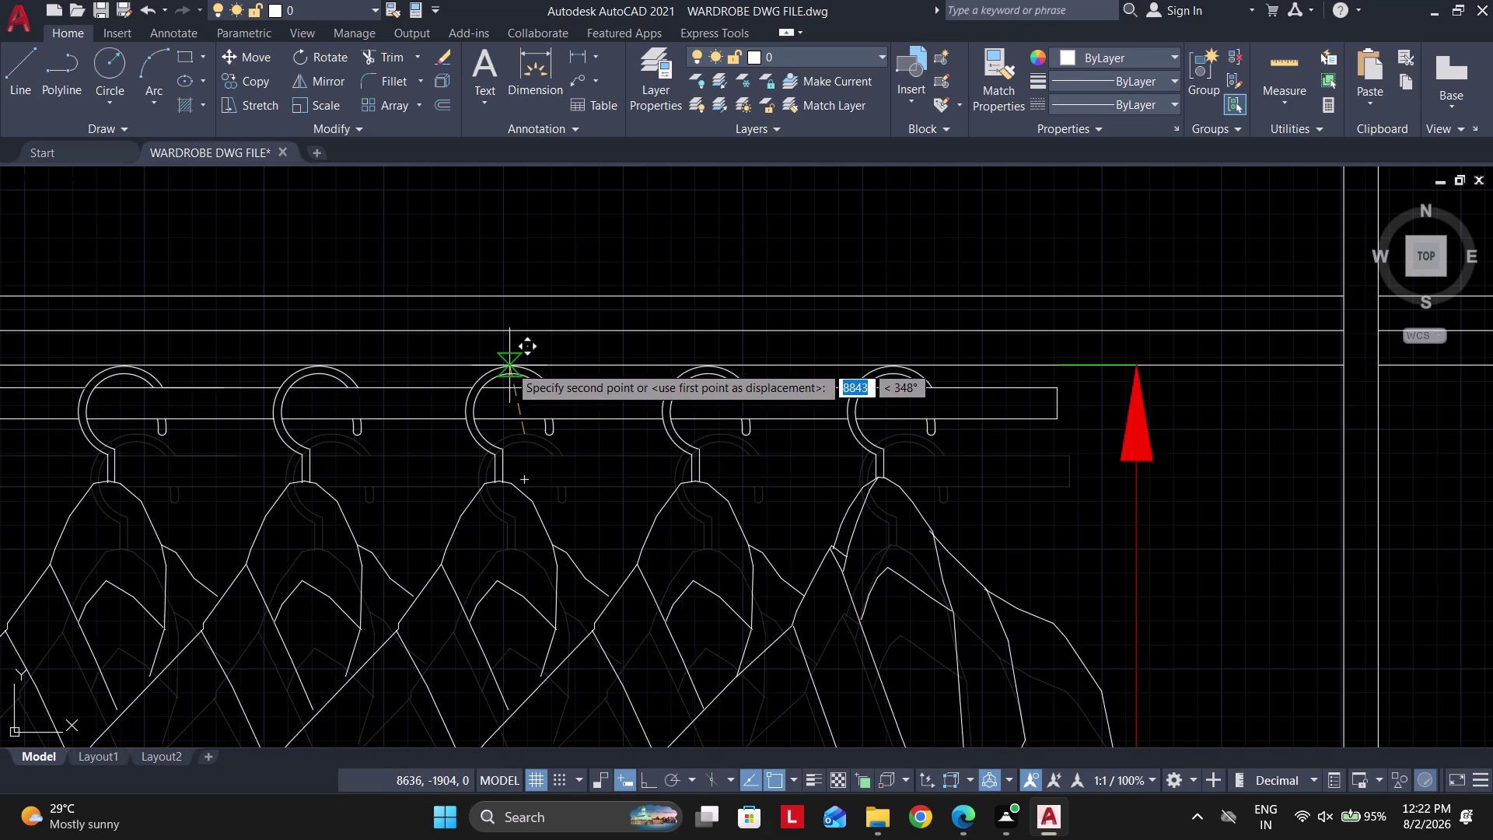
click(509, 365)
scroll(down, 3)
scroll(up, 3)
scroll(up, 3)
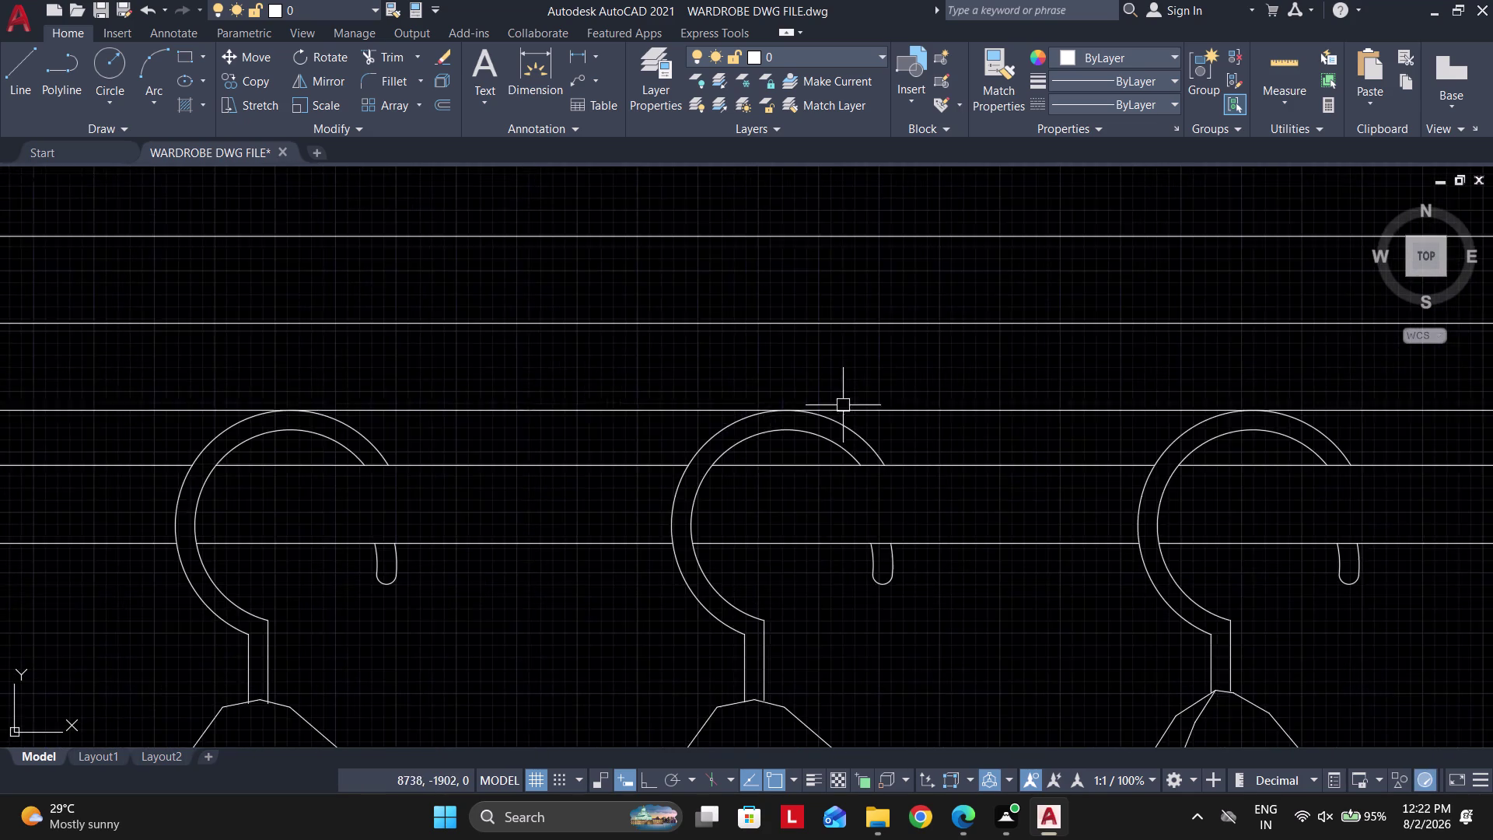
scroll(up, 3)
scroll(up, 3)
scroll(down, 3)
Shift the 1014 dimension text sideways beside the clothes.
click(758, 456)
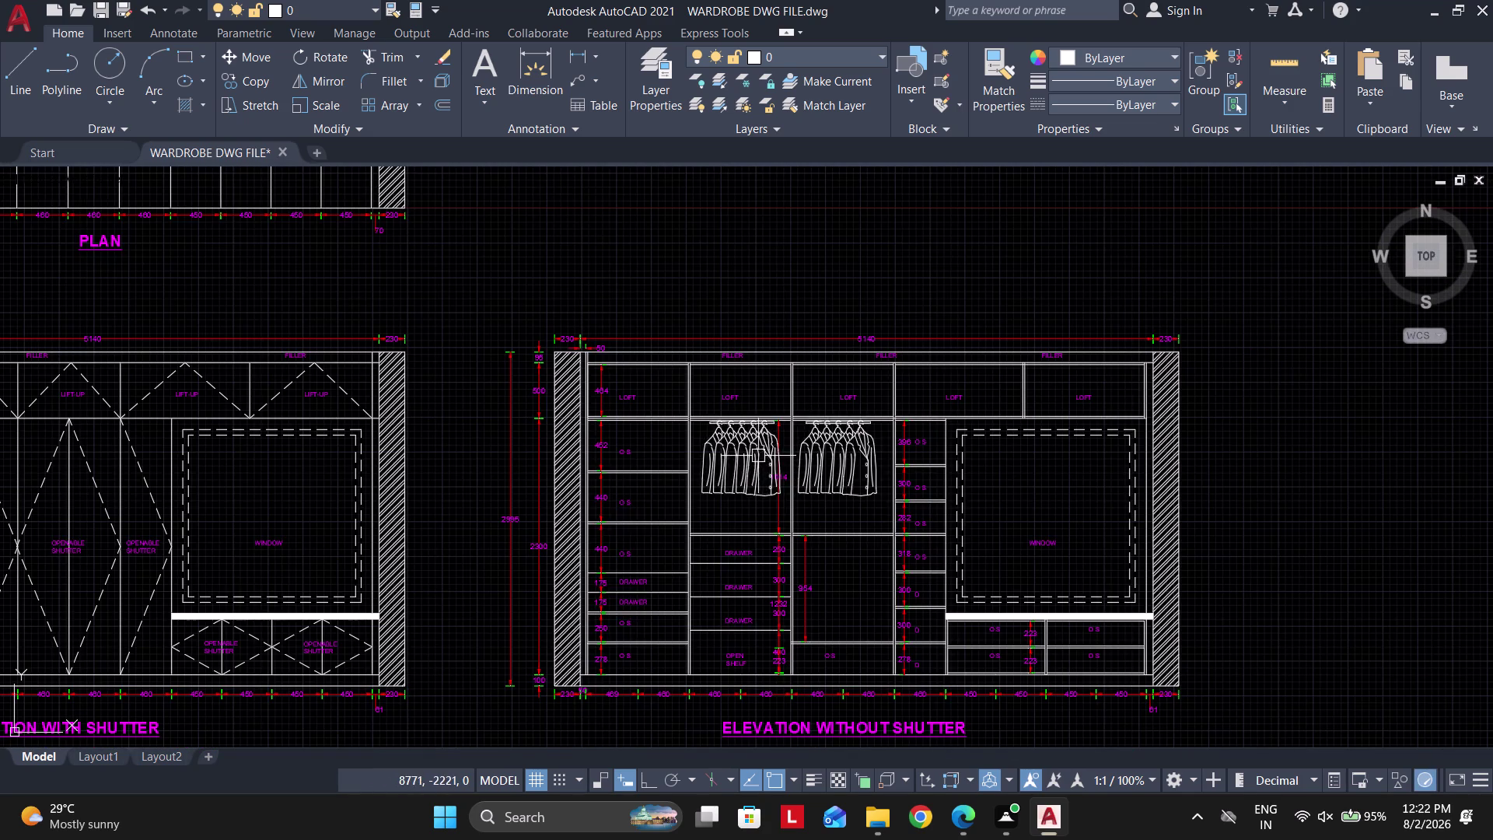
scroll(up, 3)
scroll(up, 3)
click(797, 325)
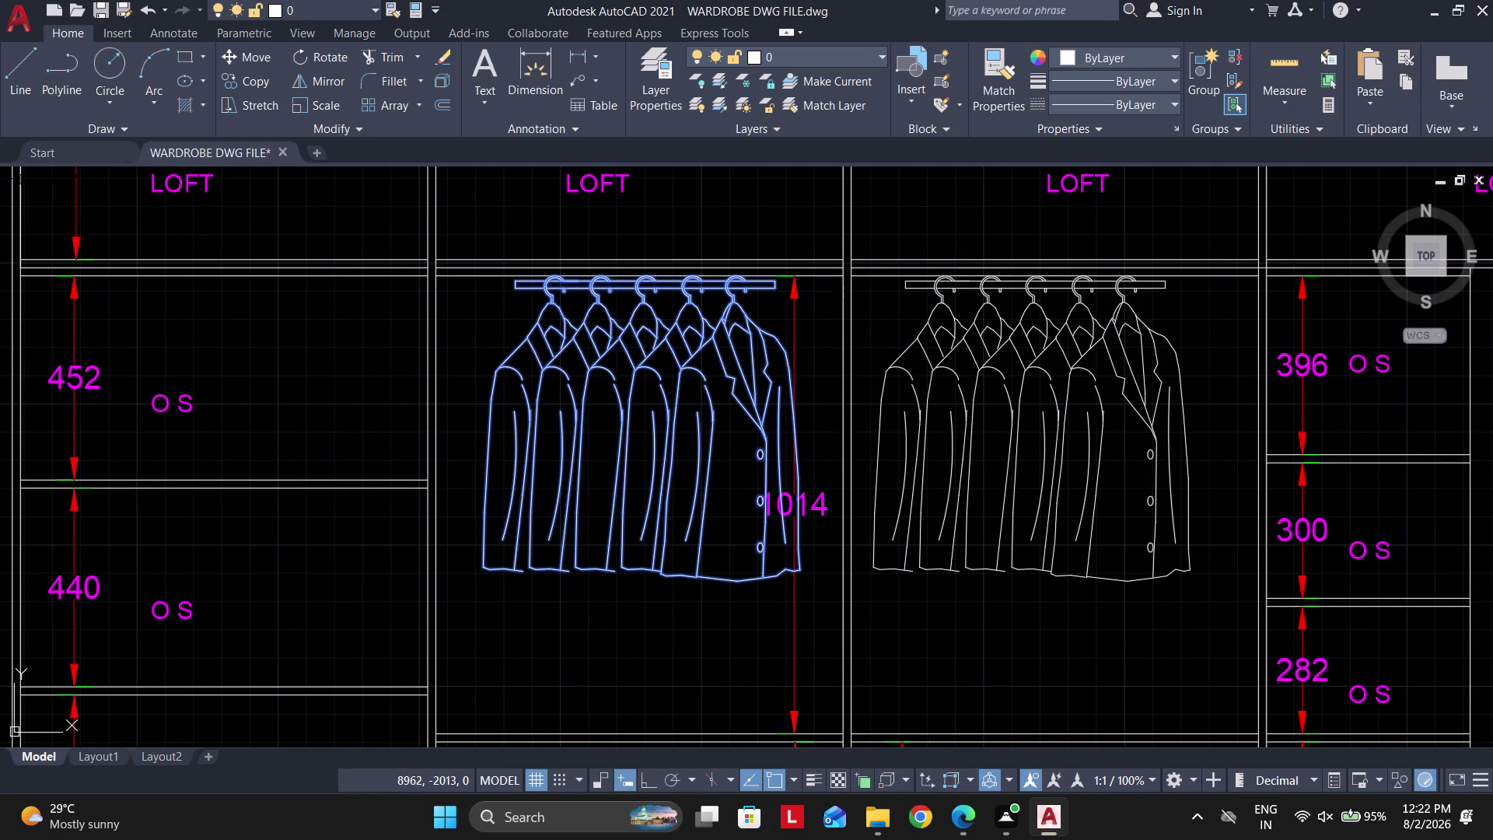
click(798, 508)
scroll(up, 3)
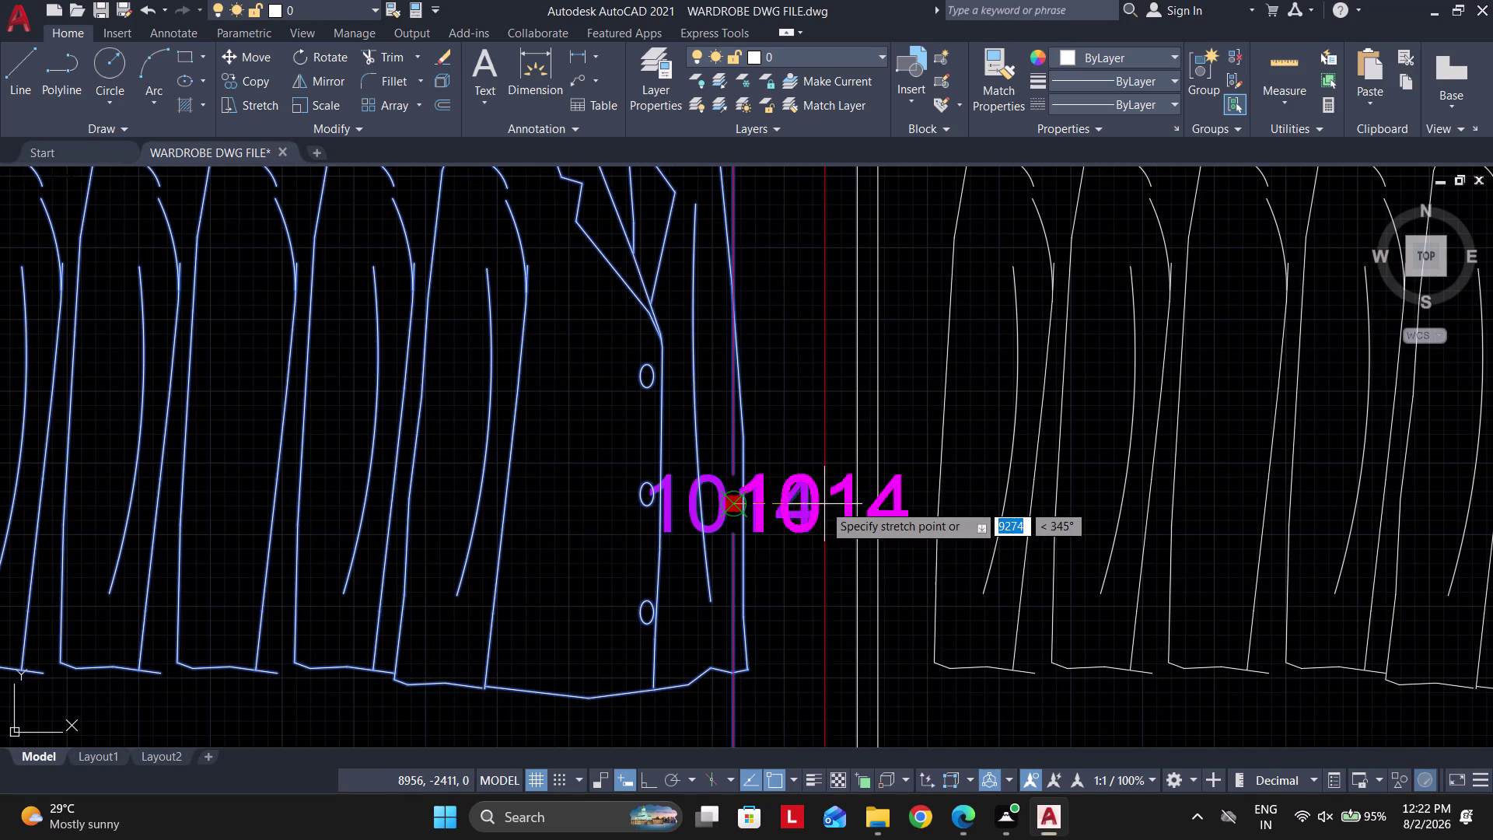
key(Escape)
key(Escape)
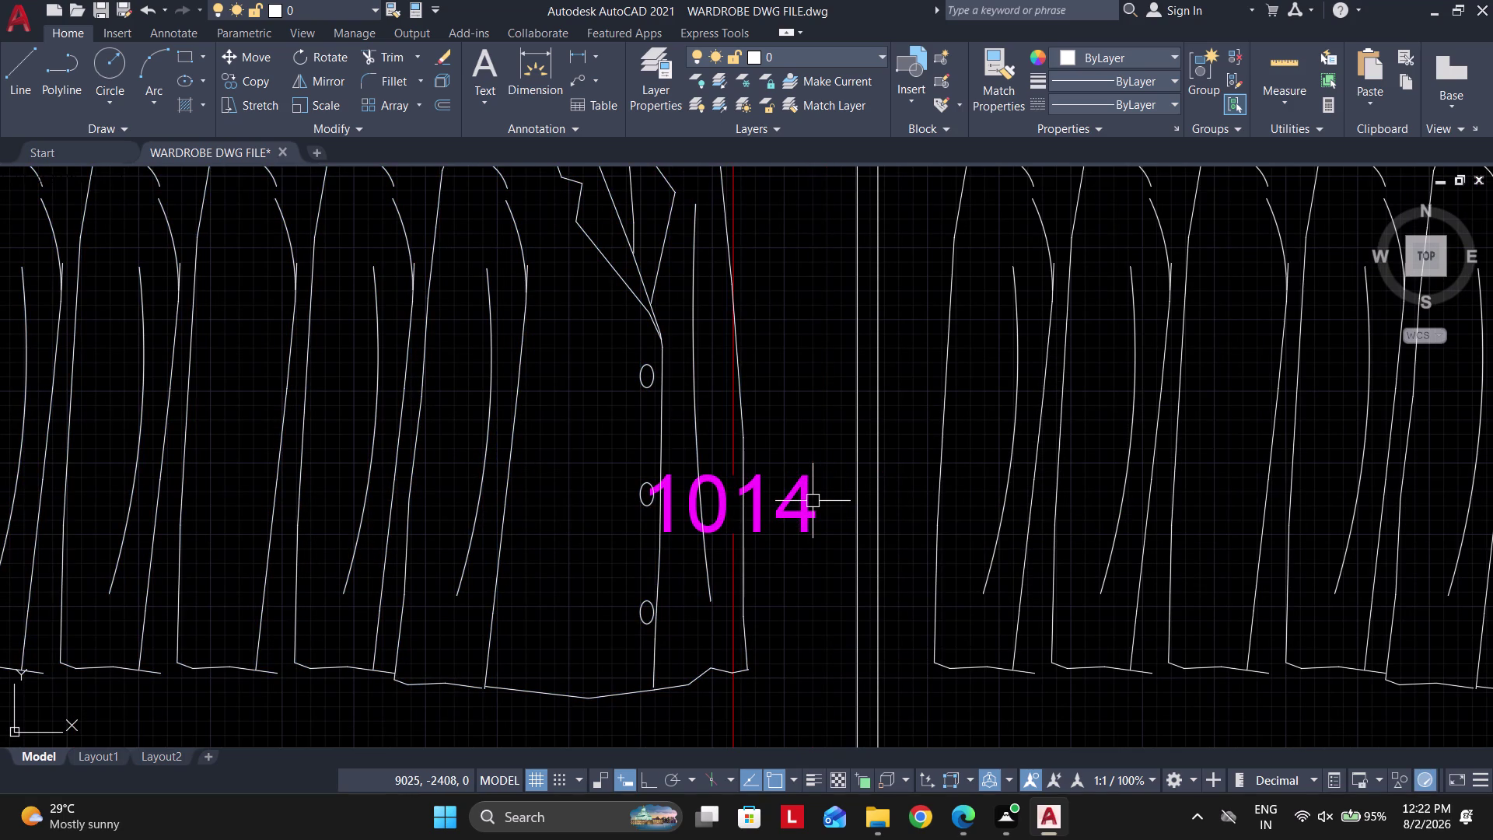
scroll(down, 3)
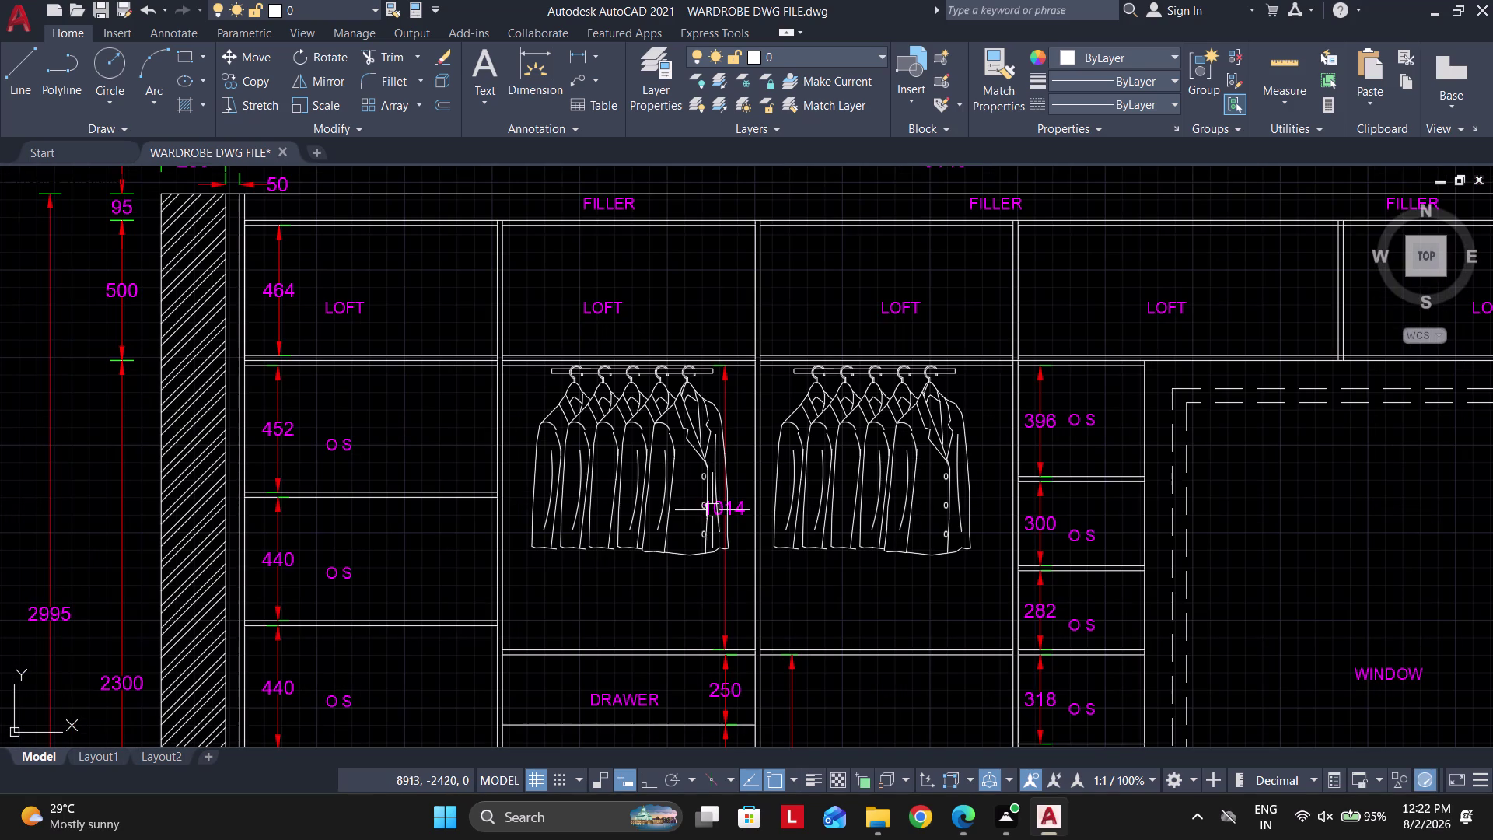
Copy the clothes block from its hanger rod onto the lower bay's rod beside 954.
click(629, 572)
click(607, 507)
text(co)
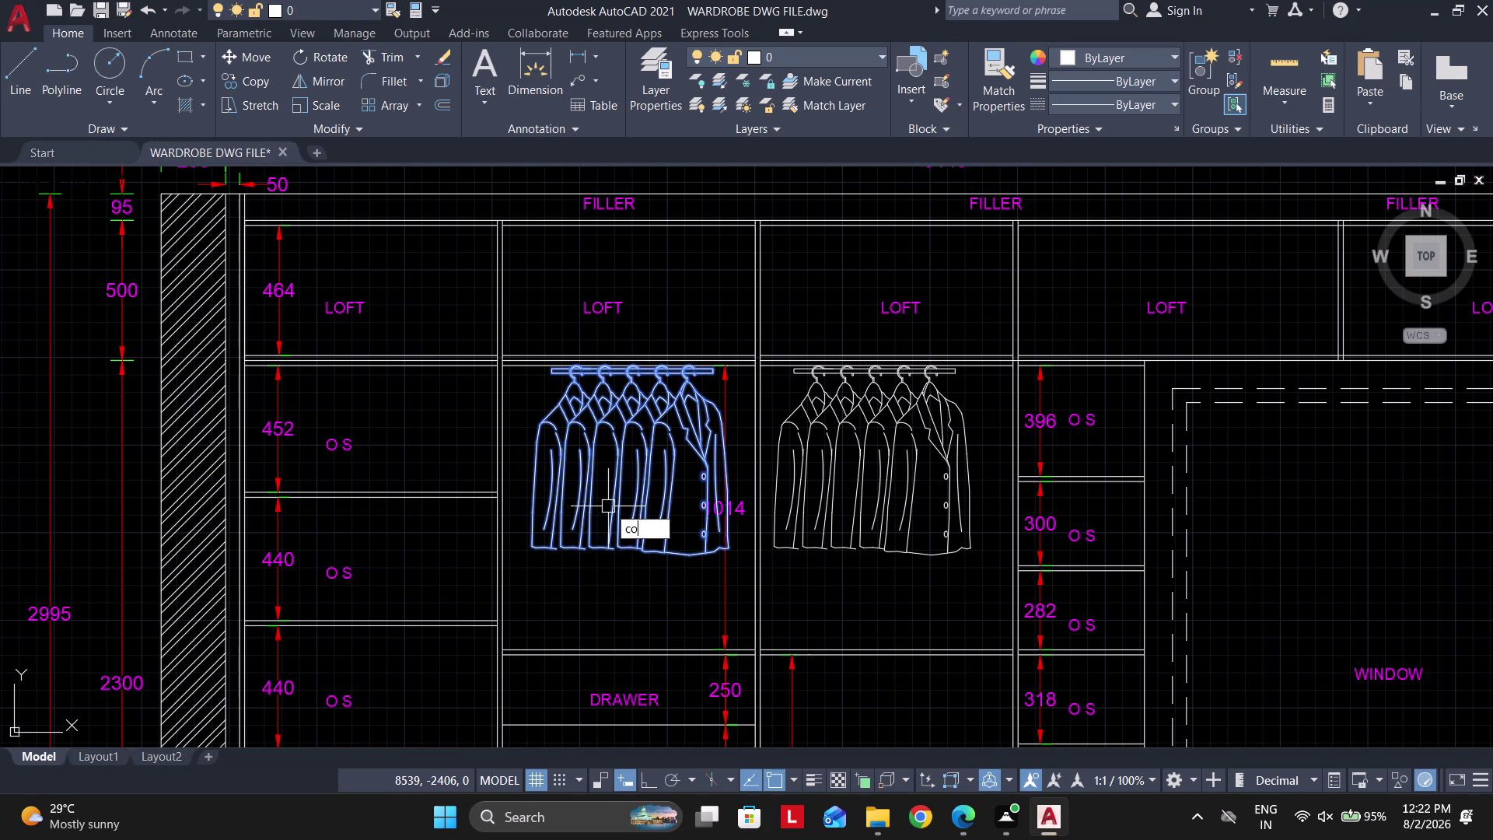
key(space)
scroll(up, 3)
click(695, 440)
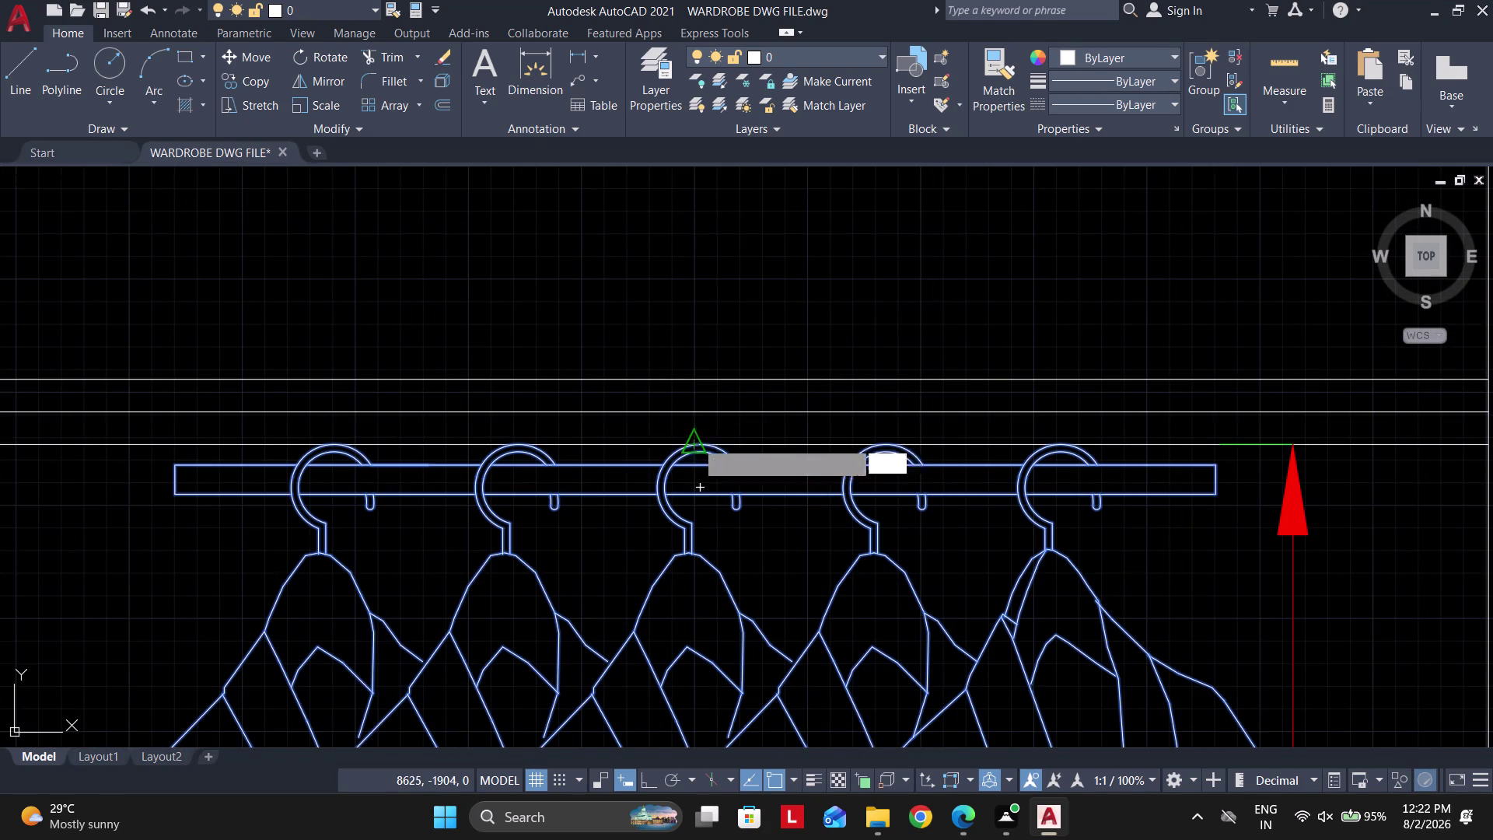
scroll(down, 3)
scroll(up, 3)
scroll(up, 3)
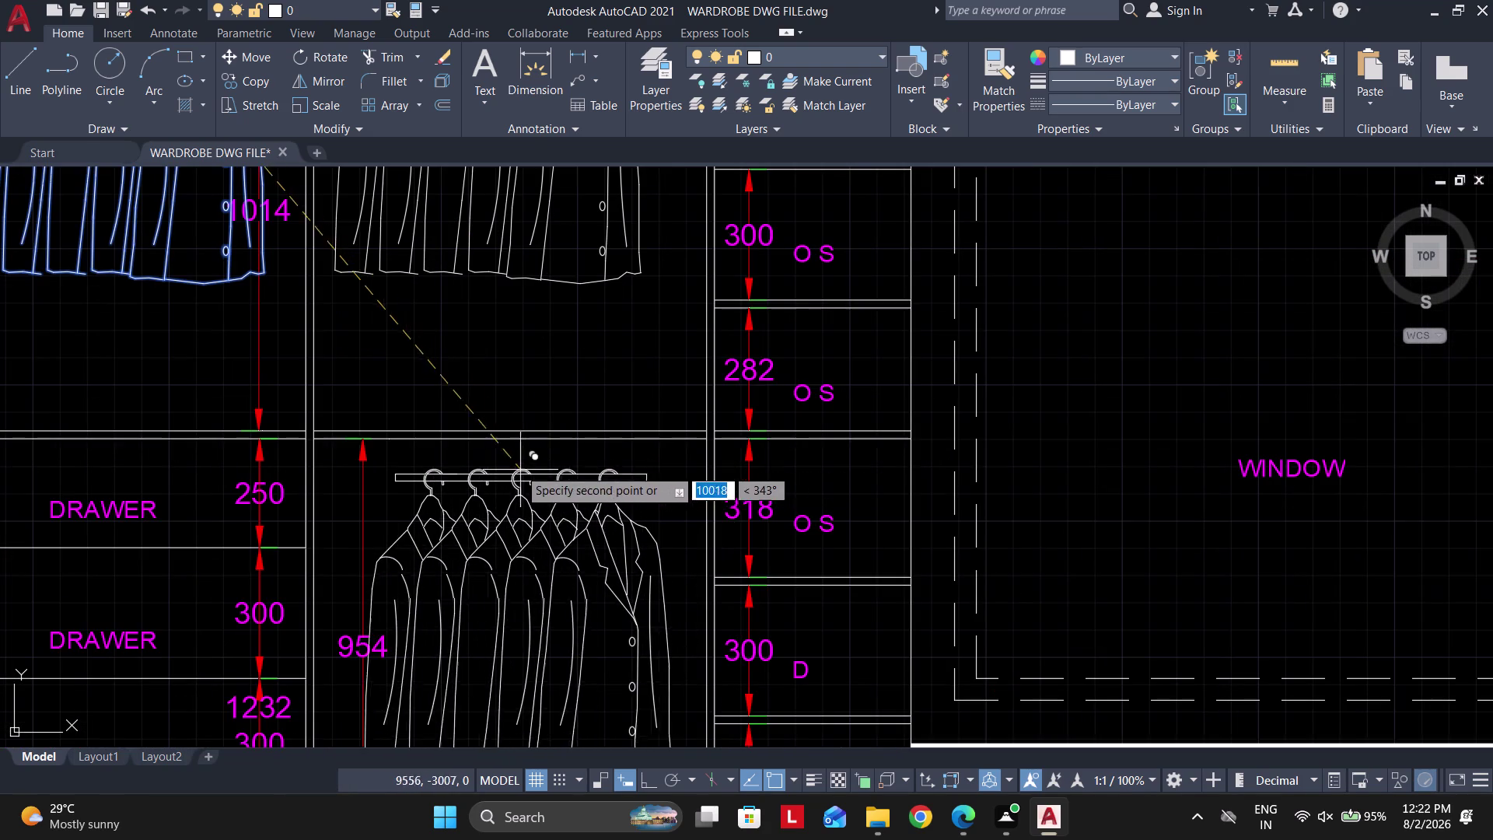
click(519, 444)
key(Escape)
key(Escape)
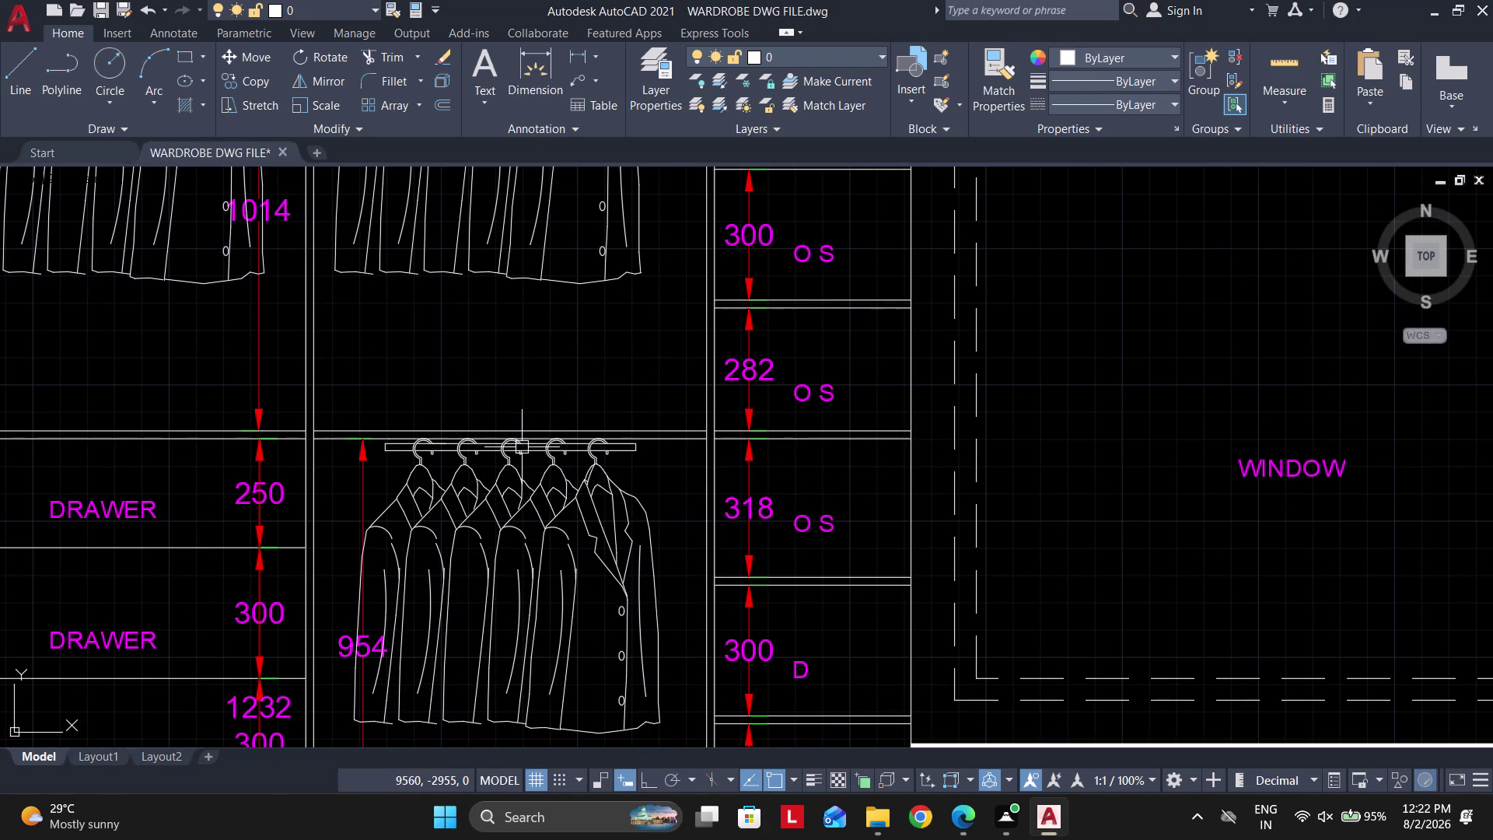
key(Escape)
key(Escape)
middle_drag(283, 442, 552, 685)
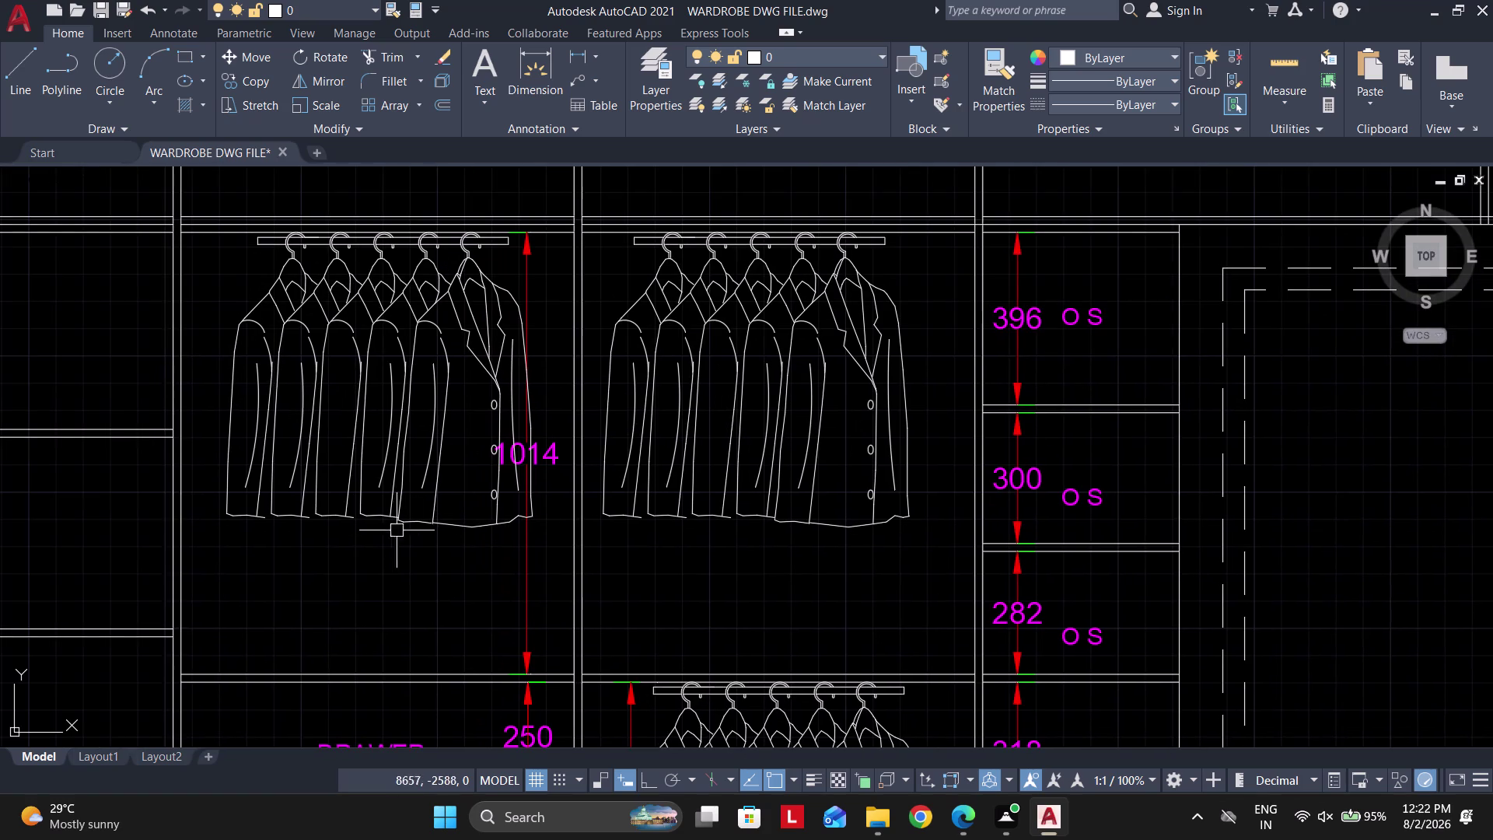
Adjust the 1014 dimension text position in the upper bay.
click(348, 541)
click(420, 551)
click(537, 574)
click(515, 575)
scroll(up, 3)
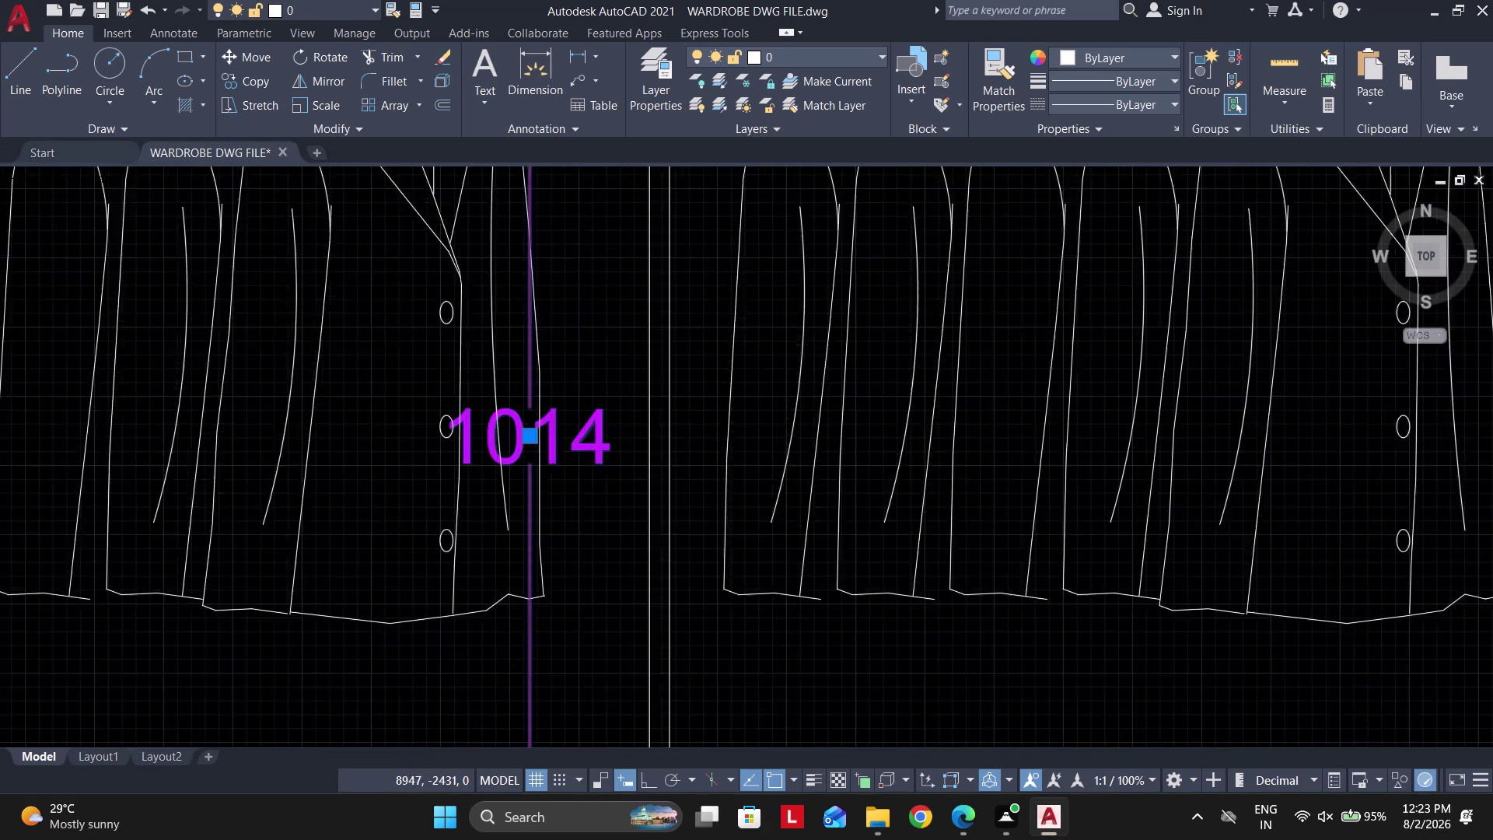
click(538, 419)
click(720, 423)
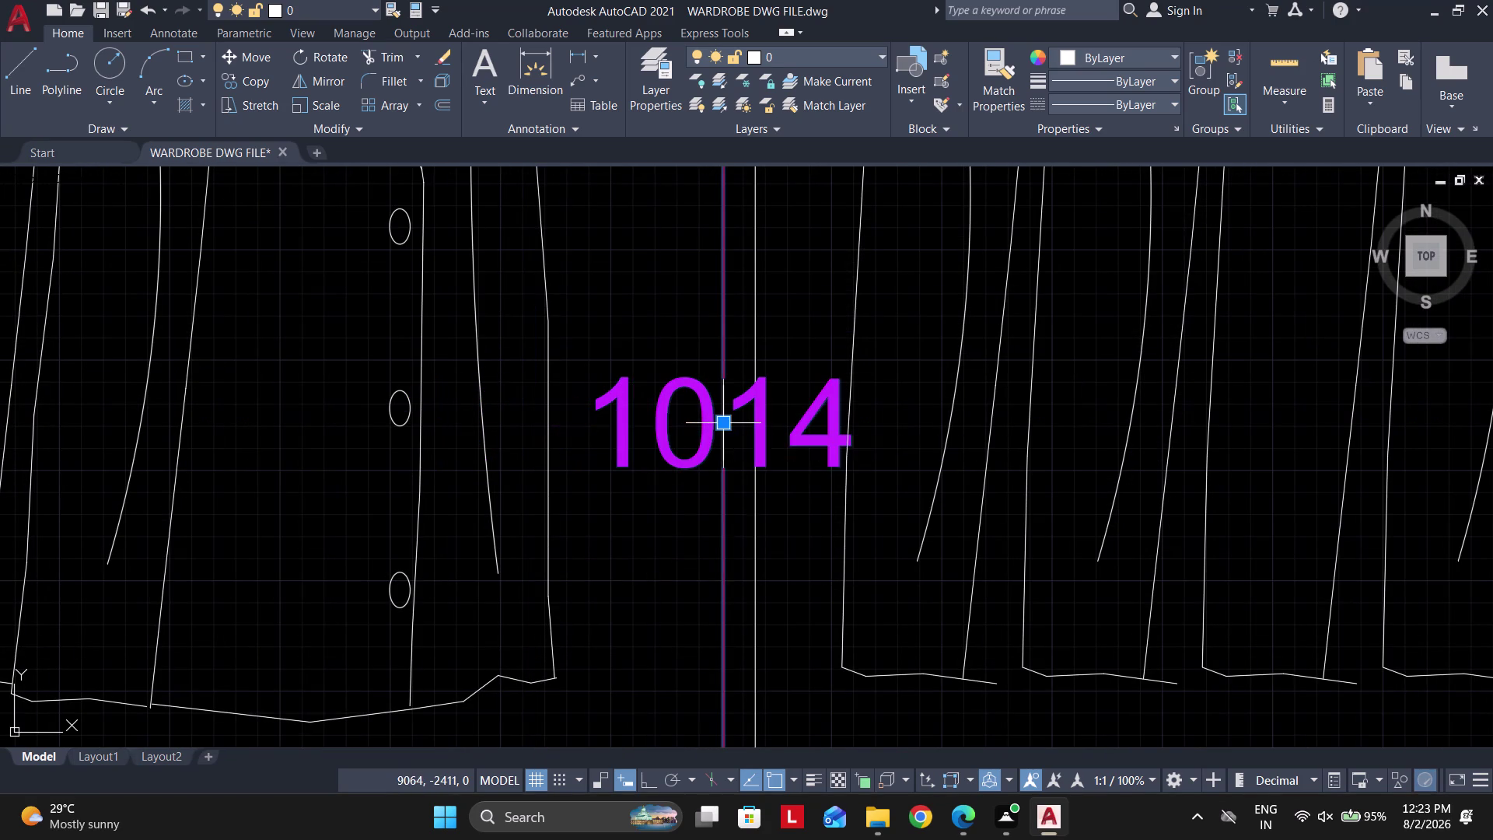
key(Escape)
key(Escape)
key(Escape)
key(Escape)
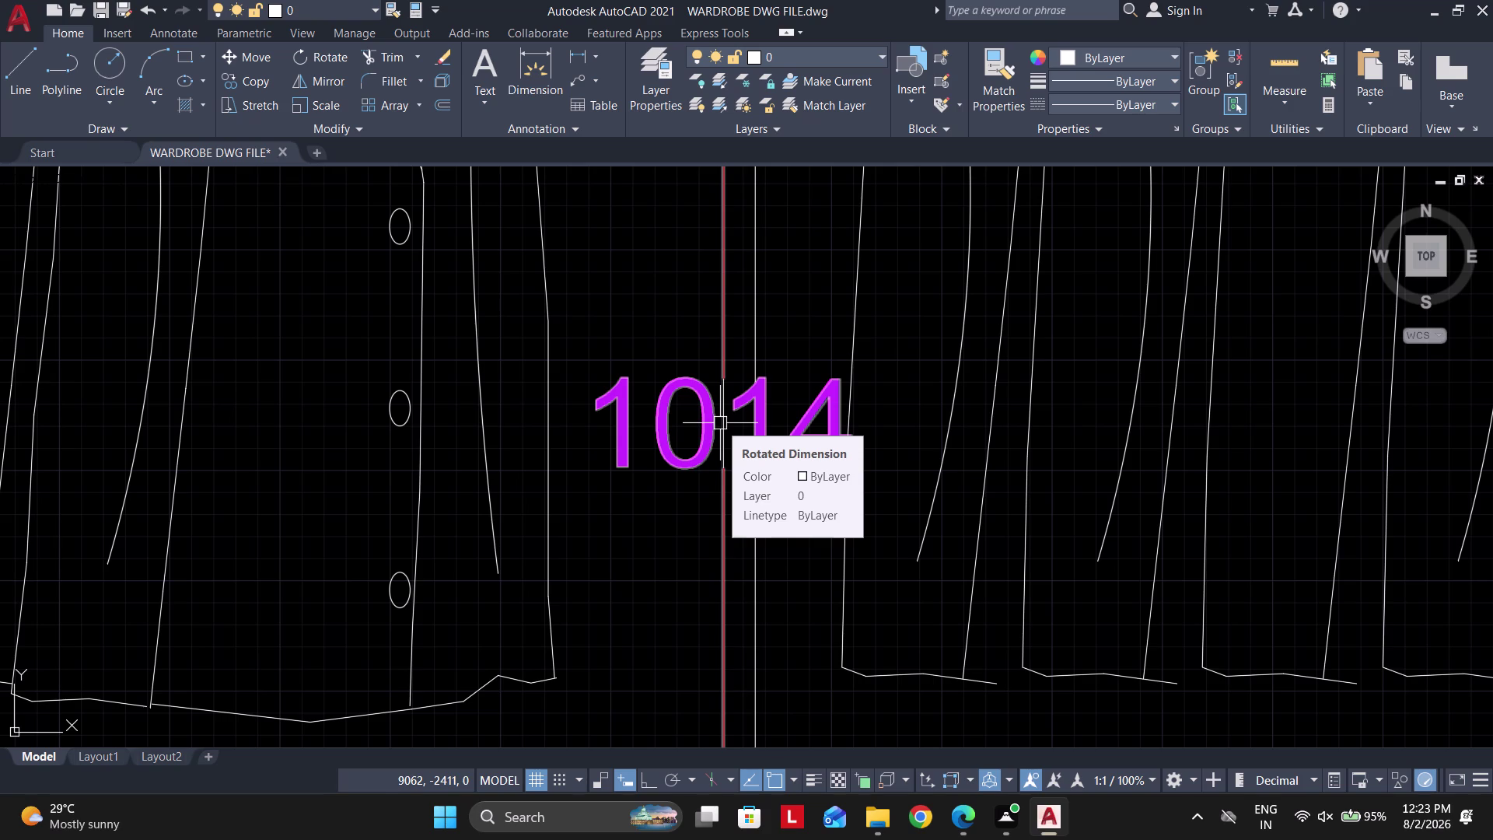
scroll(down, 3)
key(Escape)
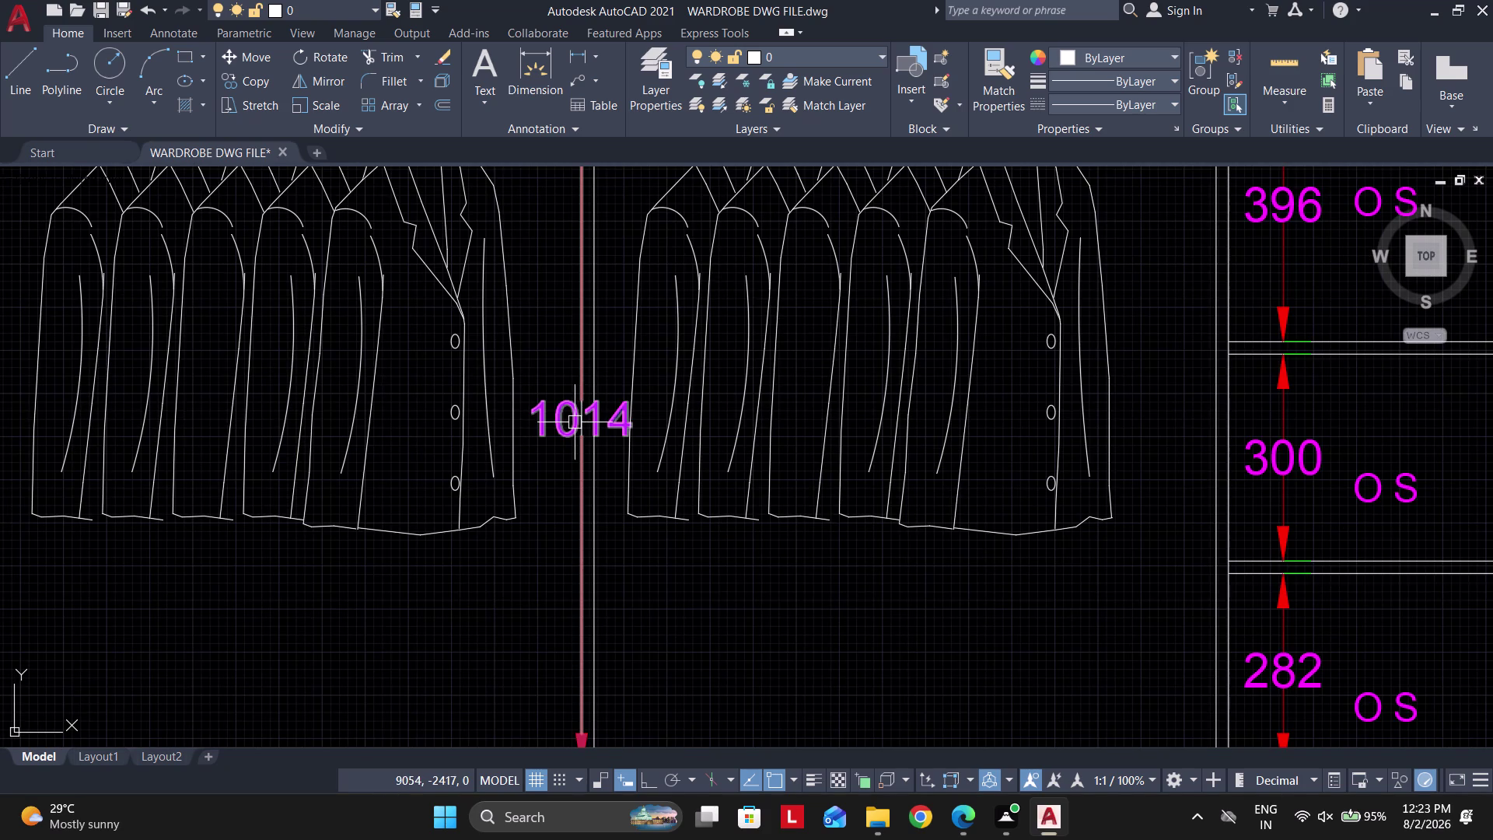
Drag the 954 dimension text left to the clothes' left edge.
scroll(down, 3)
middle_drag(661, 471, 601, 466)
middle_drag(634, 540, 632, 443)
scroll(up, 3)
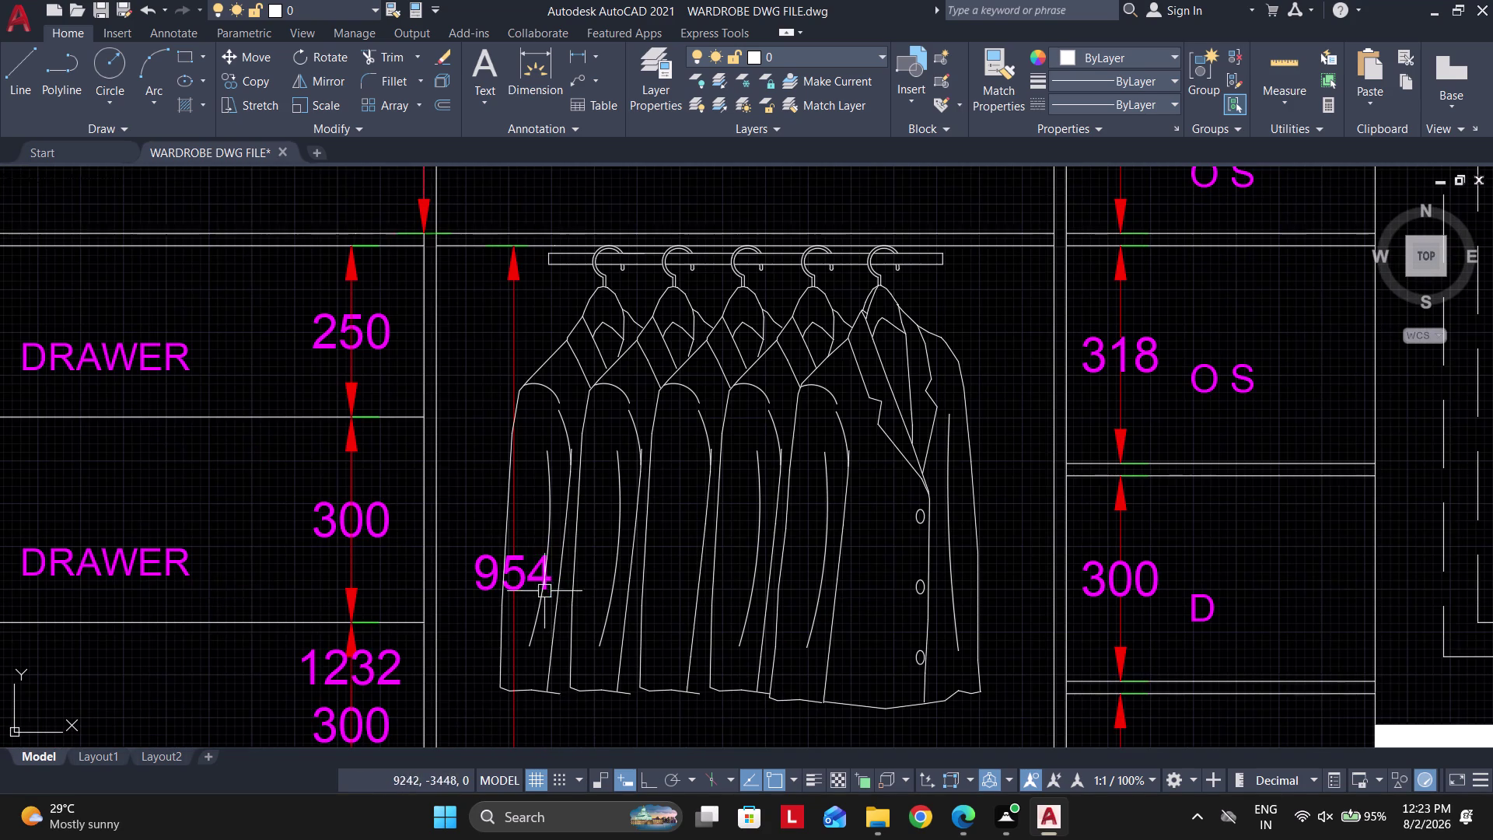
click(538, 590)
key(Escape)
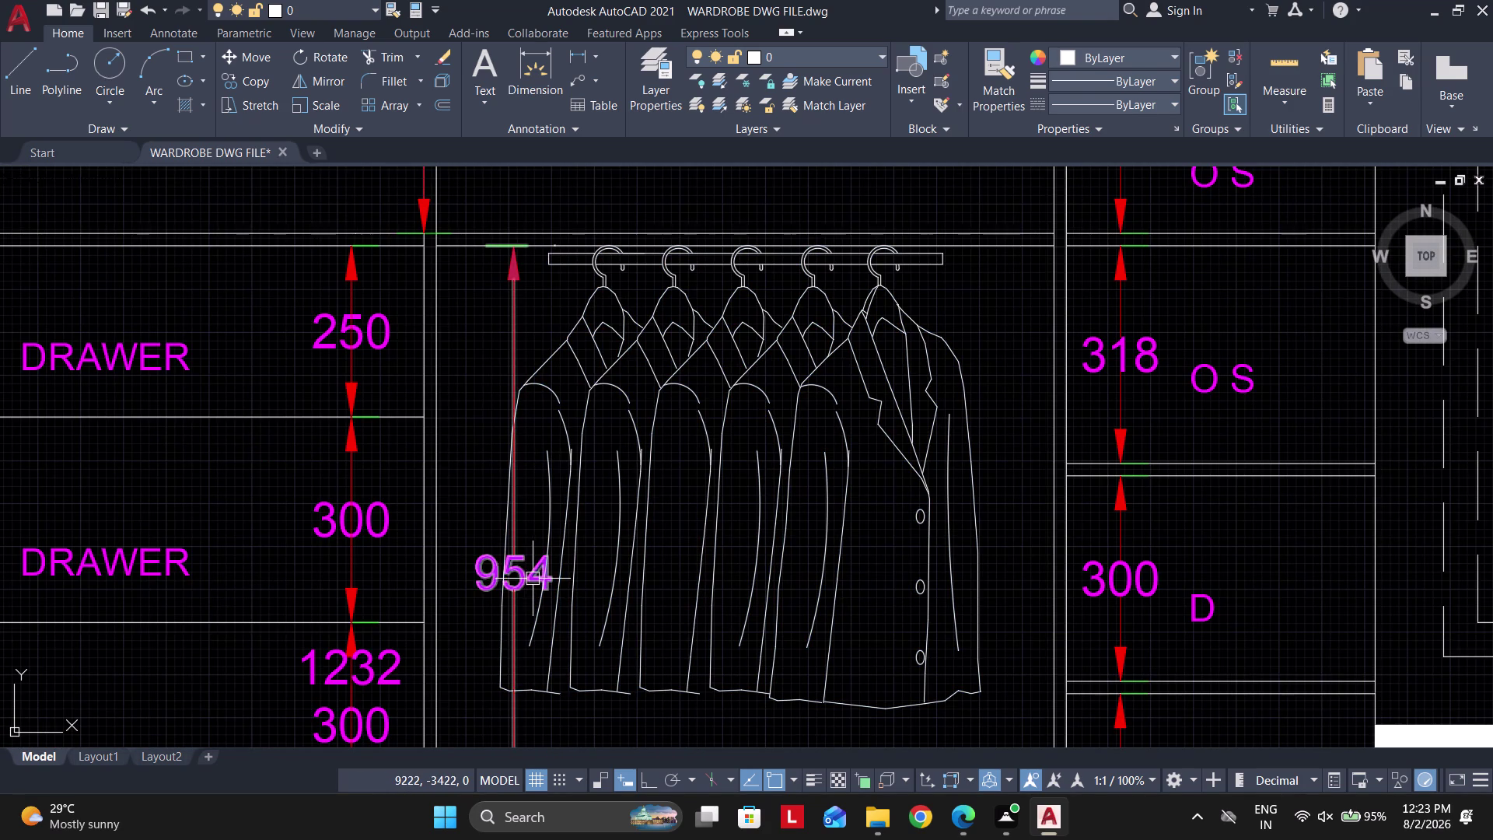
click(532, 578)
click(515, 569)
scroll(up, 3)
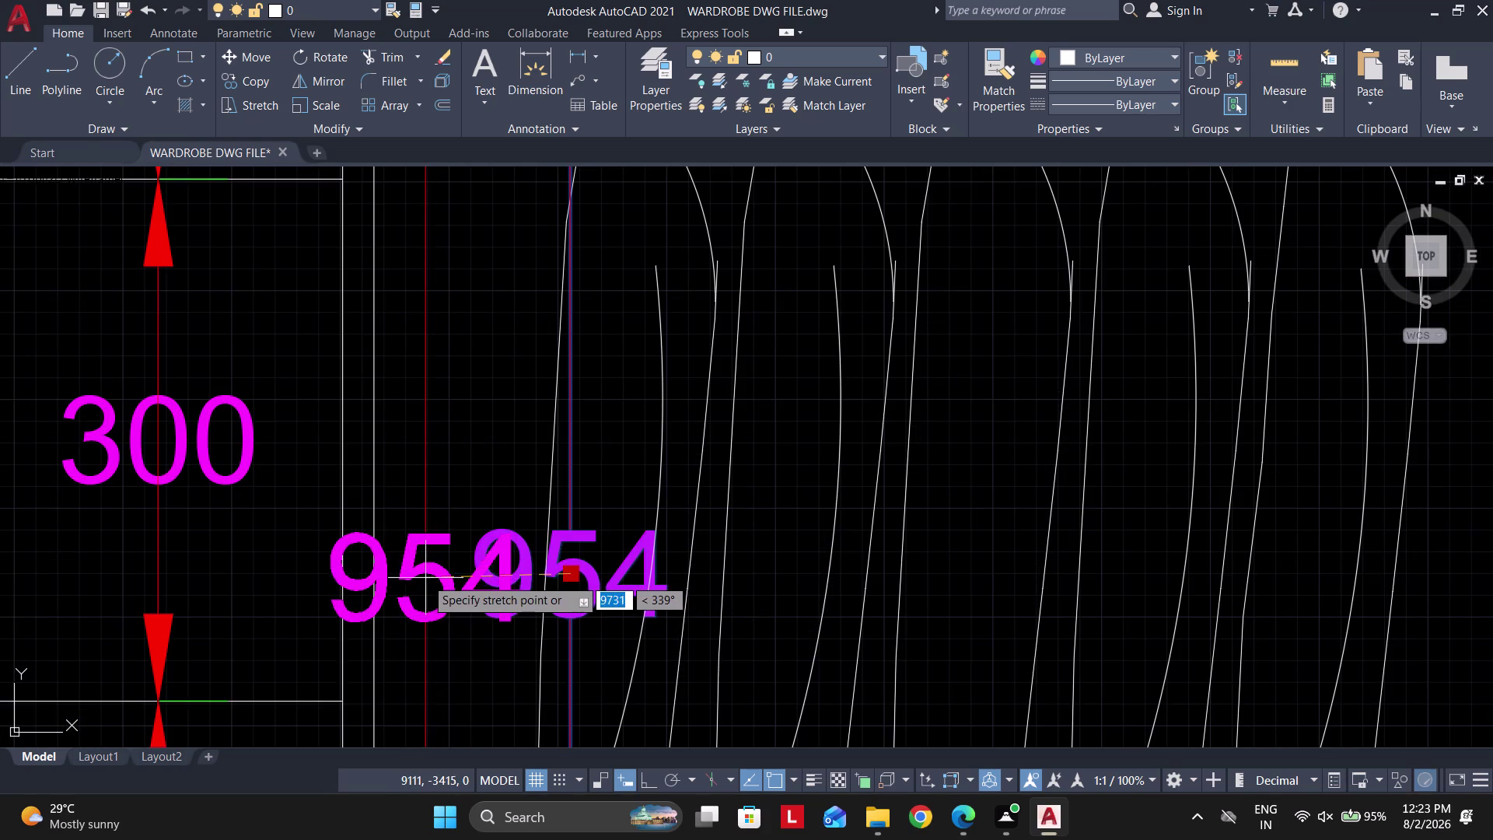
click(639, 783)
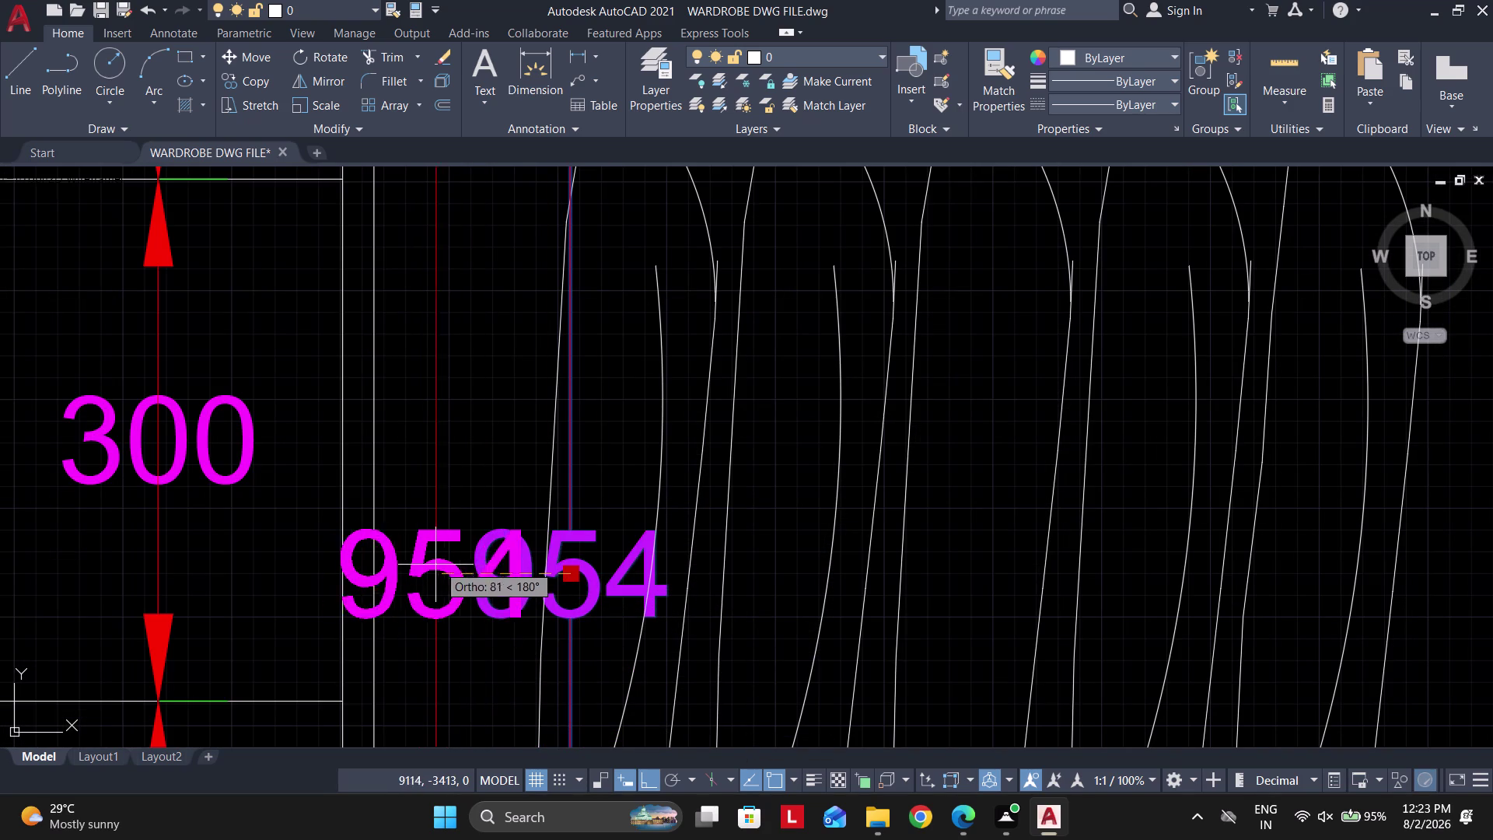
click(436, 563)
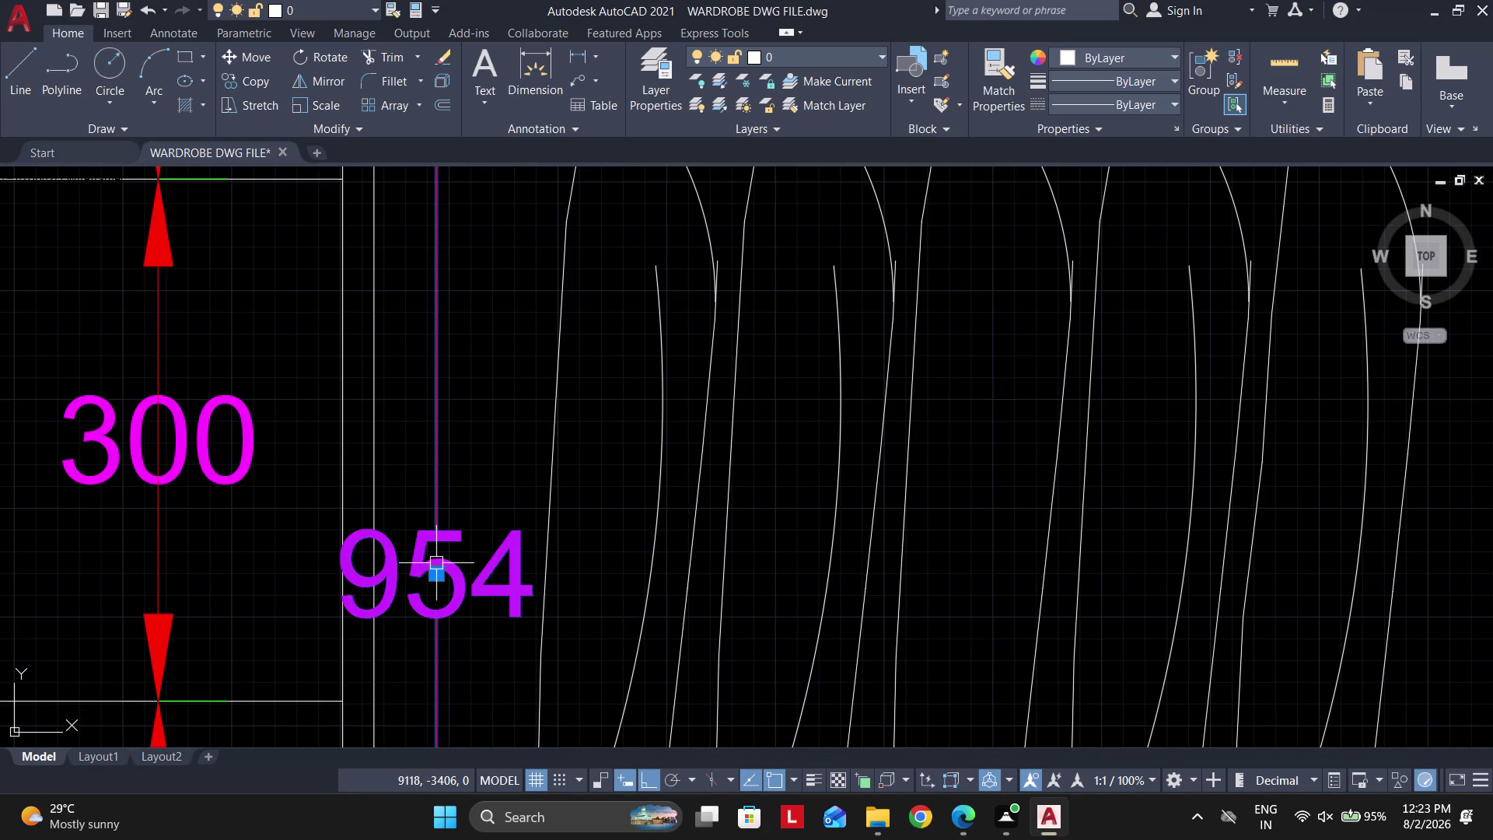
key(Escape)
scroll(down, 3)
key(Escape)
key(Escape)
key(Escape)
View the lower bay, check the reference wardrobe PDF, and return to the drawing.
middle_drag(730, 431, 631, 486)
scroll(down, 3)
middle_click(604, 504)
key(Escape)
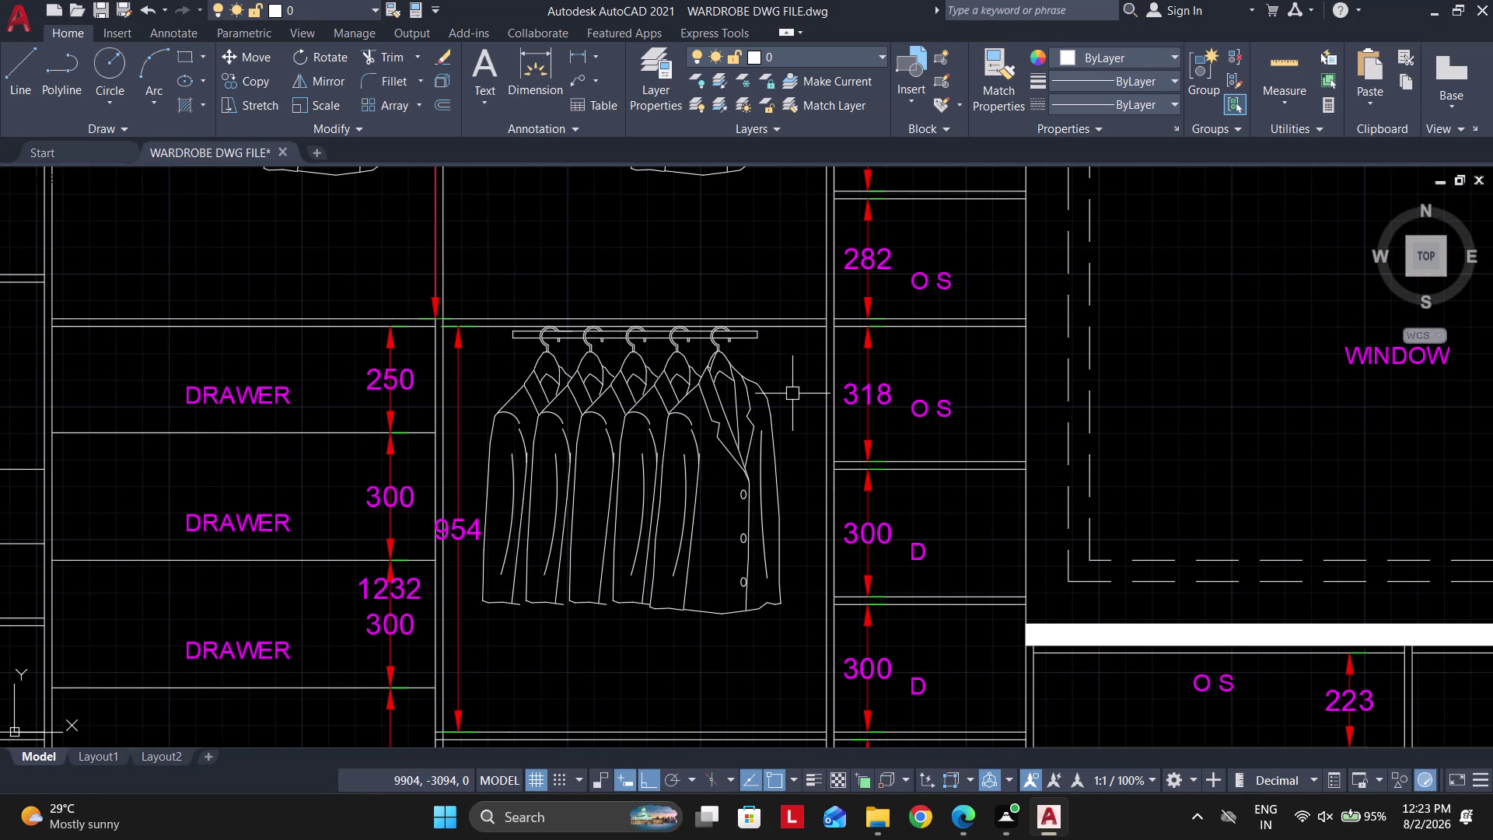
key(Escape)
click(972, 819)
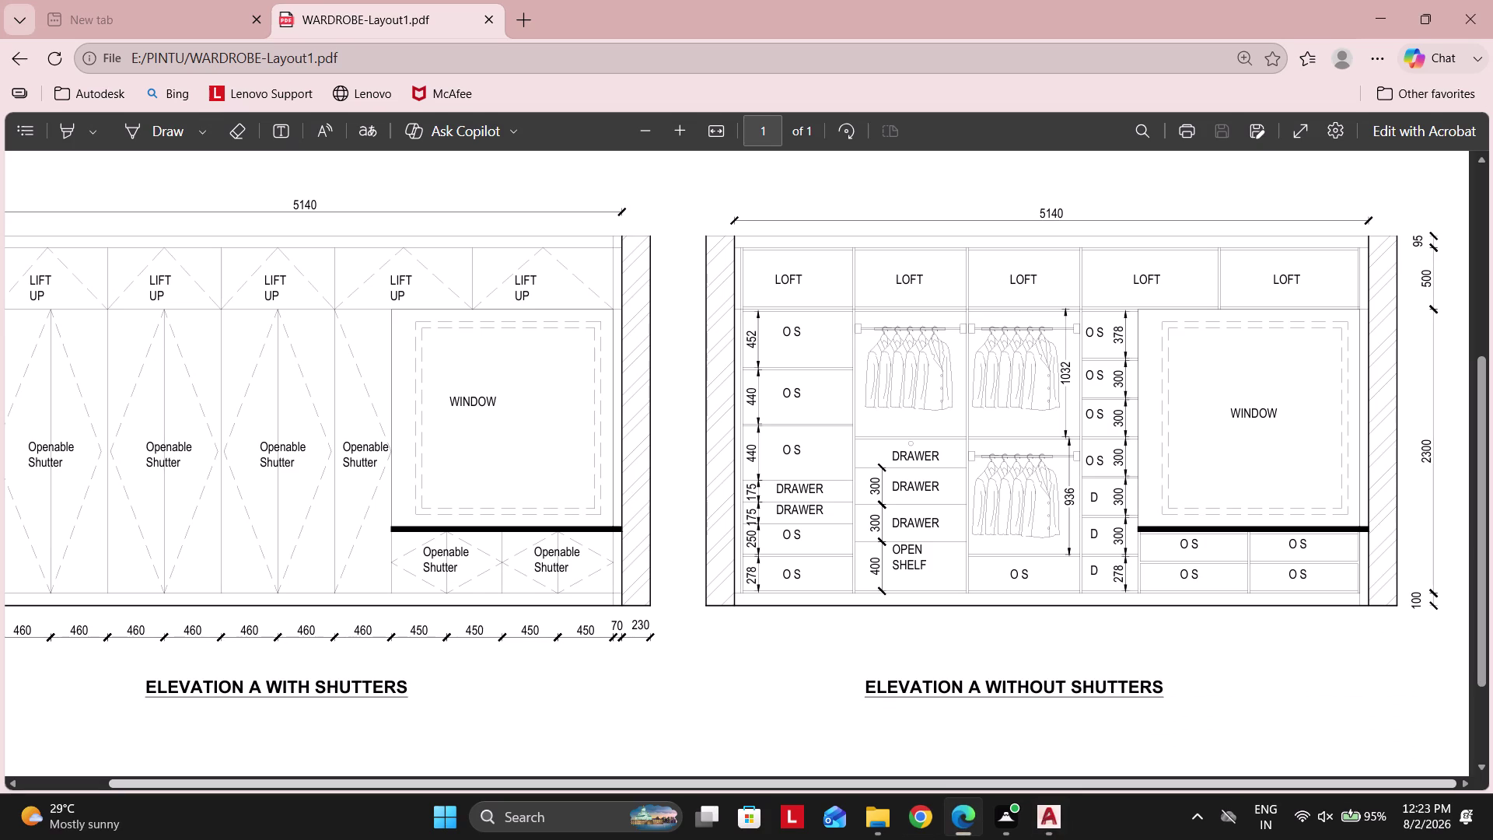
click(971, 819)
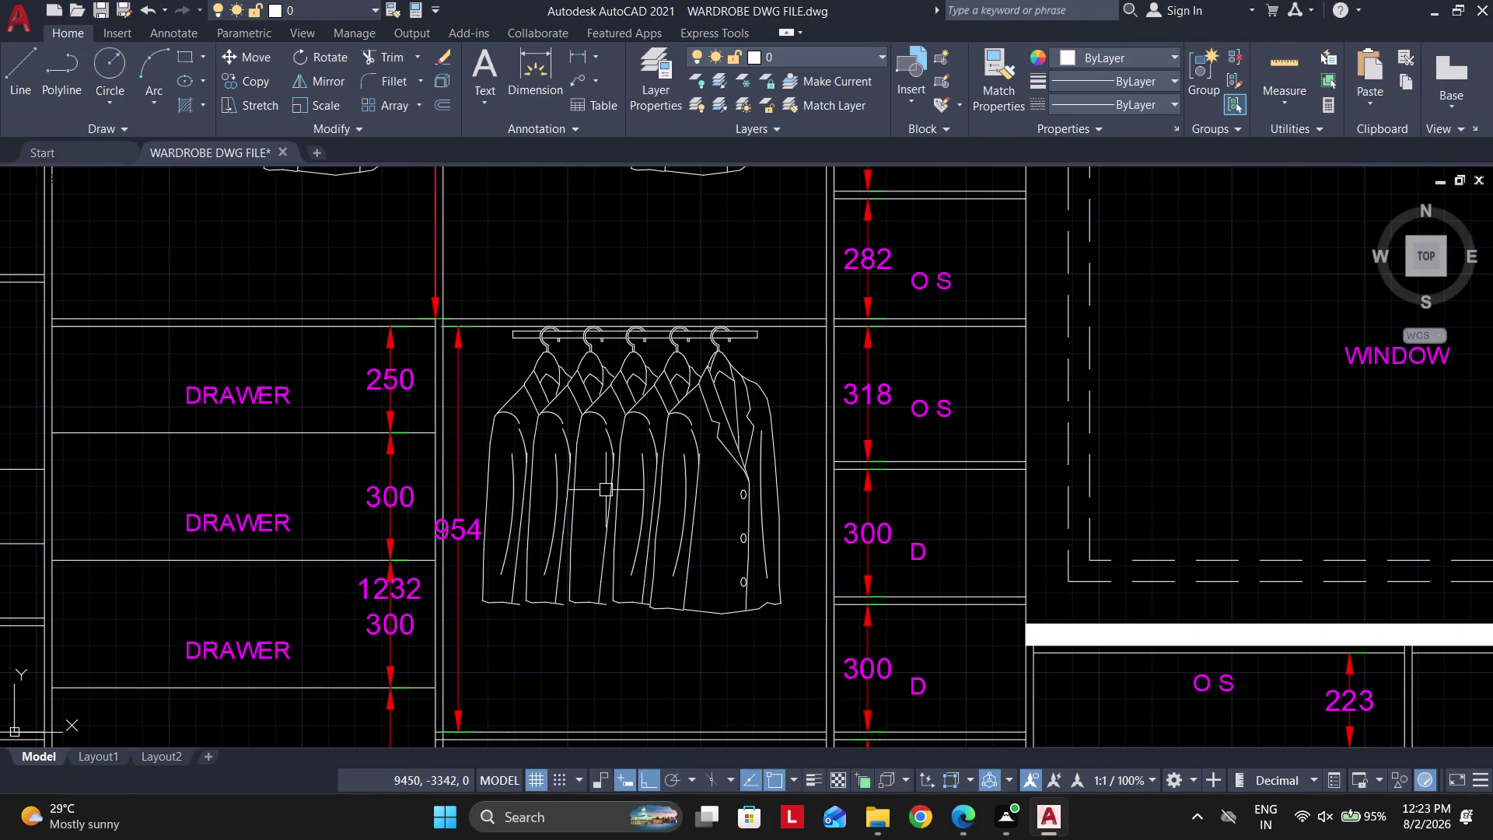
Select the right upper clothes block and start the Move command.
click(785, 351)
click(722, 491)
middle_drag(811, 374, 758, 831)
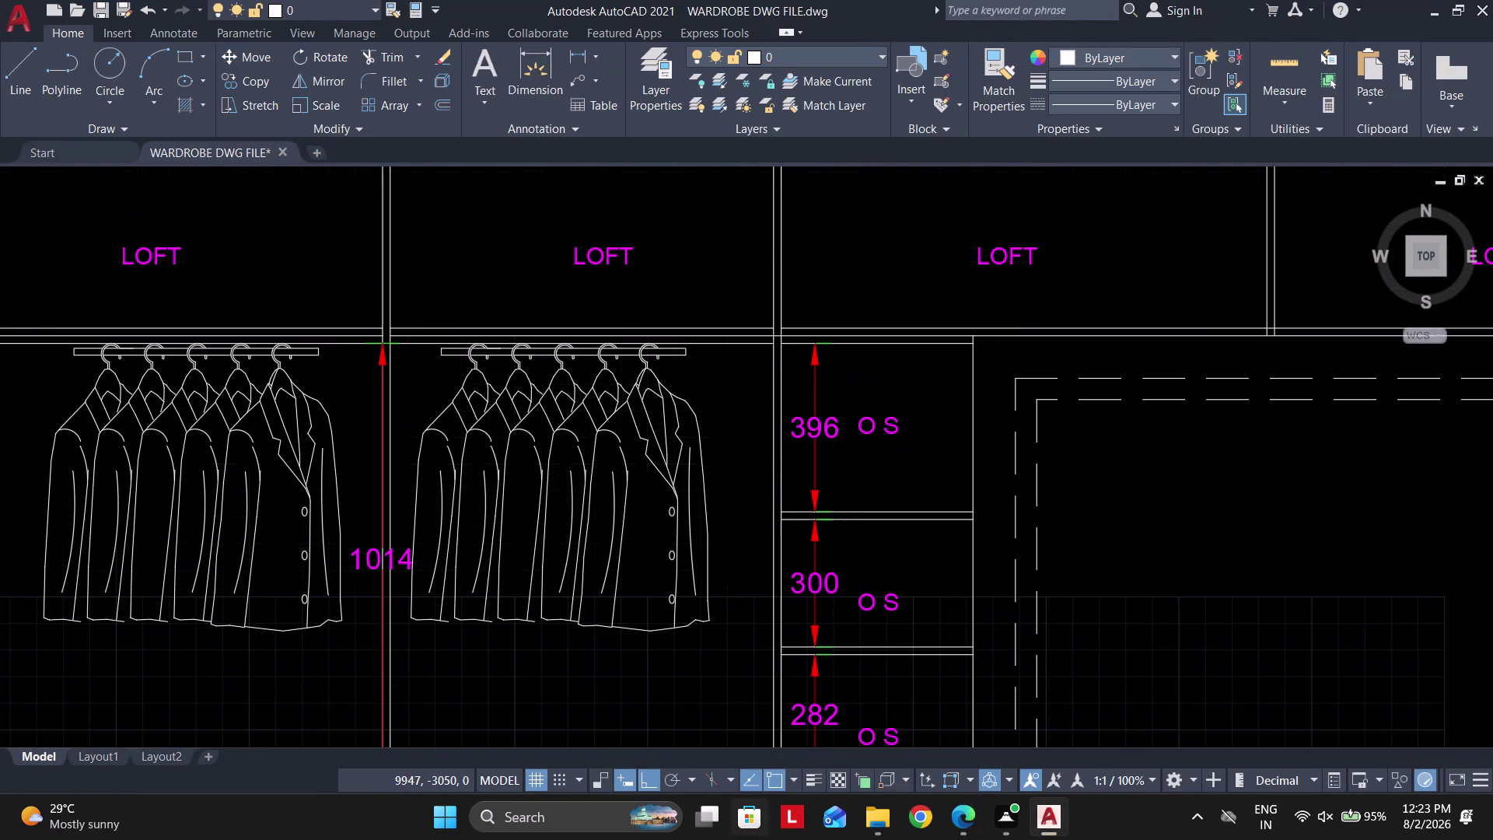
click(711, 387)
click(575, 529)
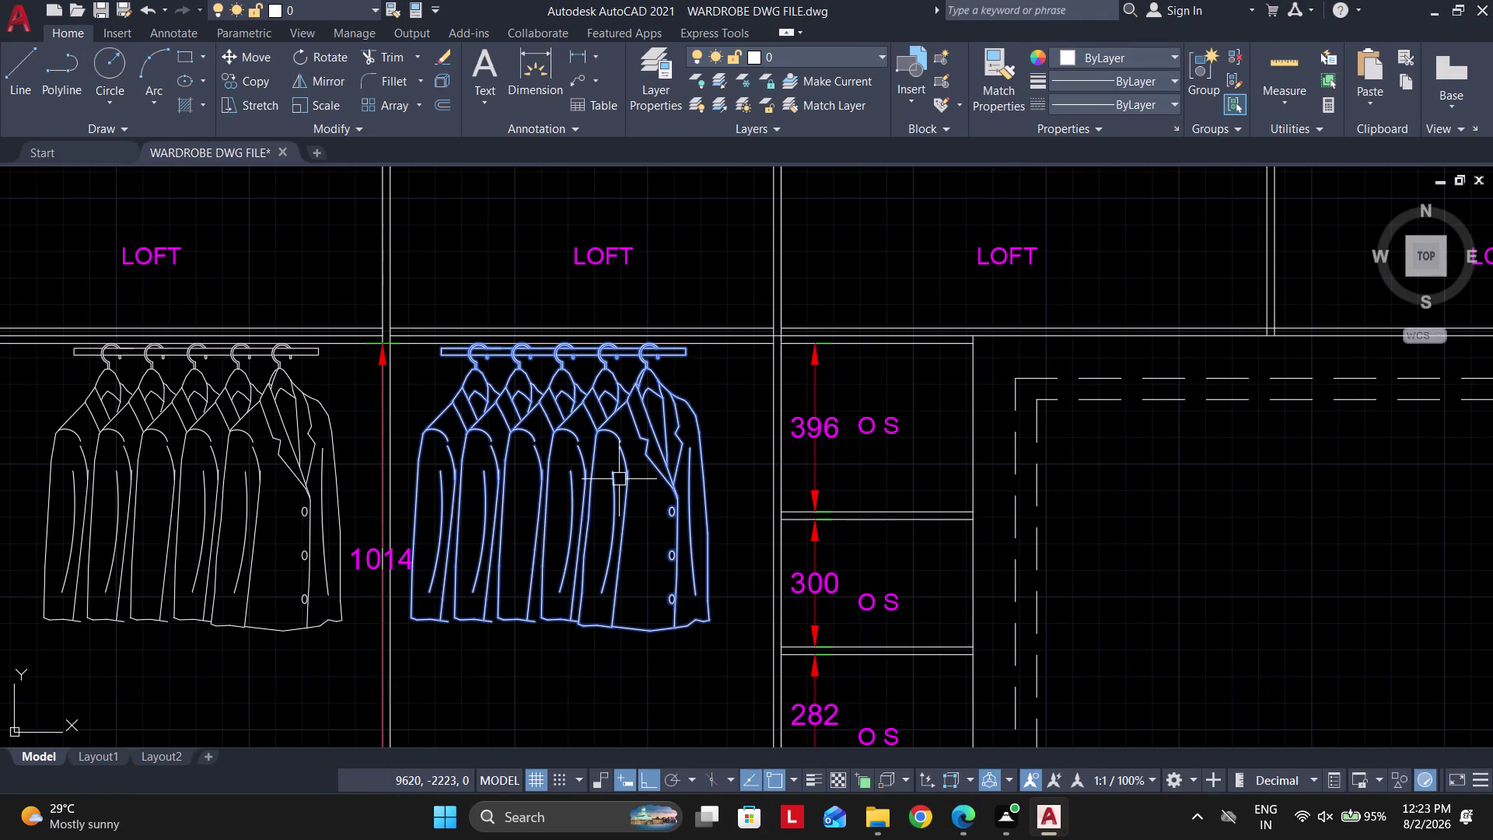
key(m)
Slide the clothes block from its rod end rightward against the bay edge.
key(space)
scroll(up, 3)
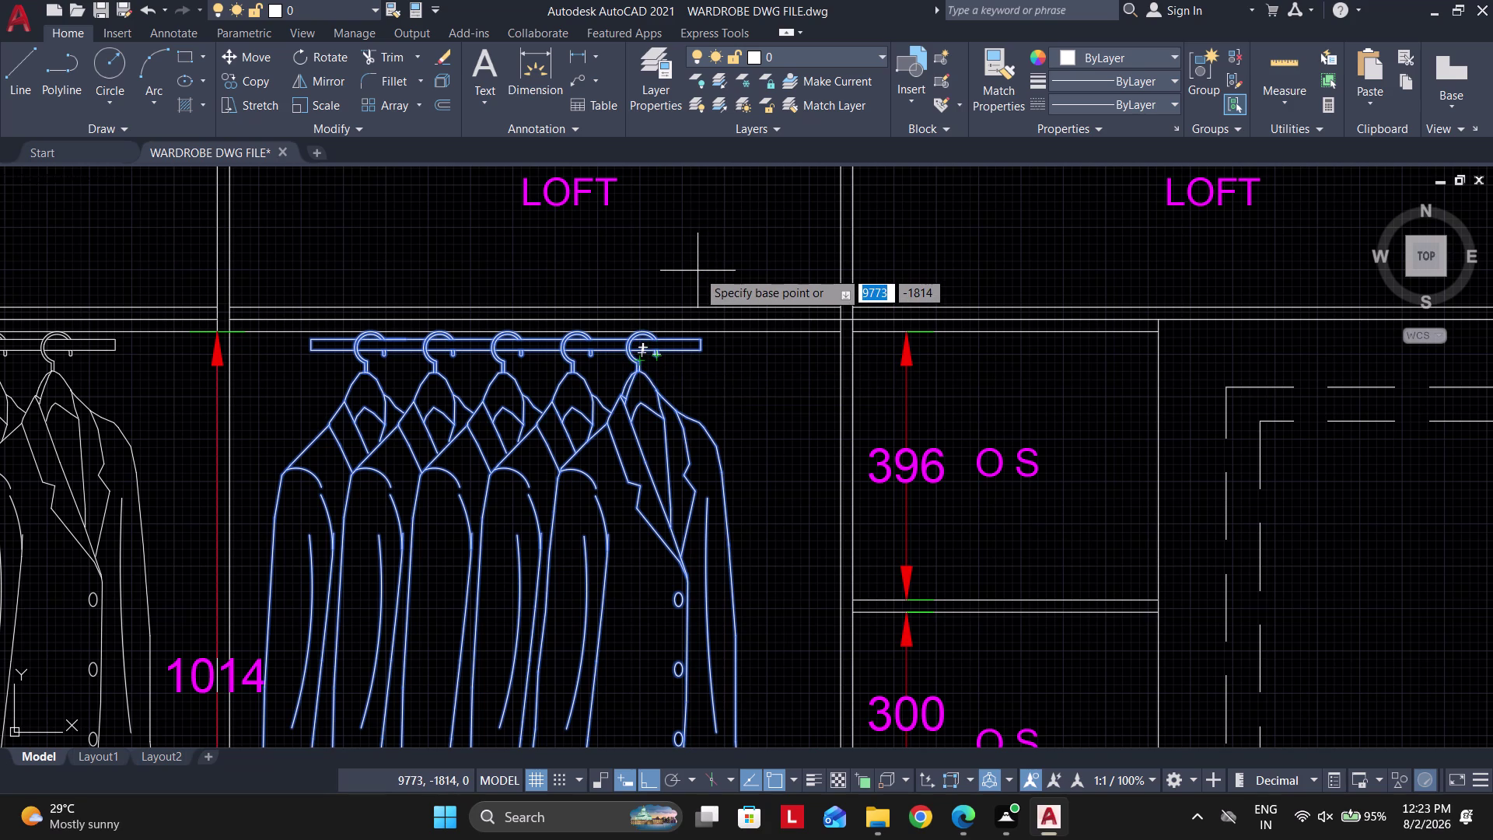
scroll(up, 3)
click(696, 336)
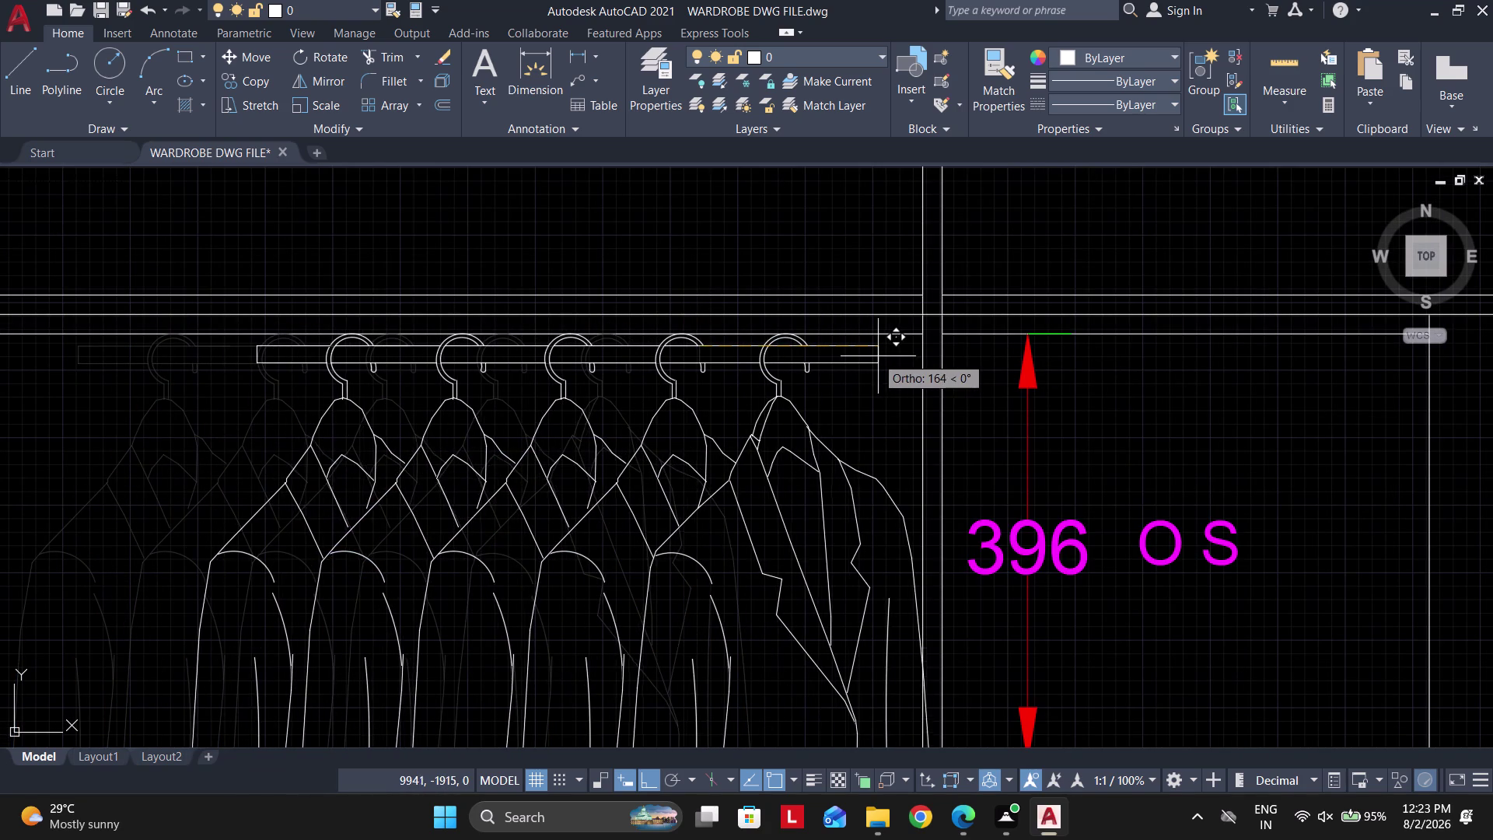
click(845, 354)
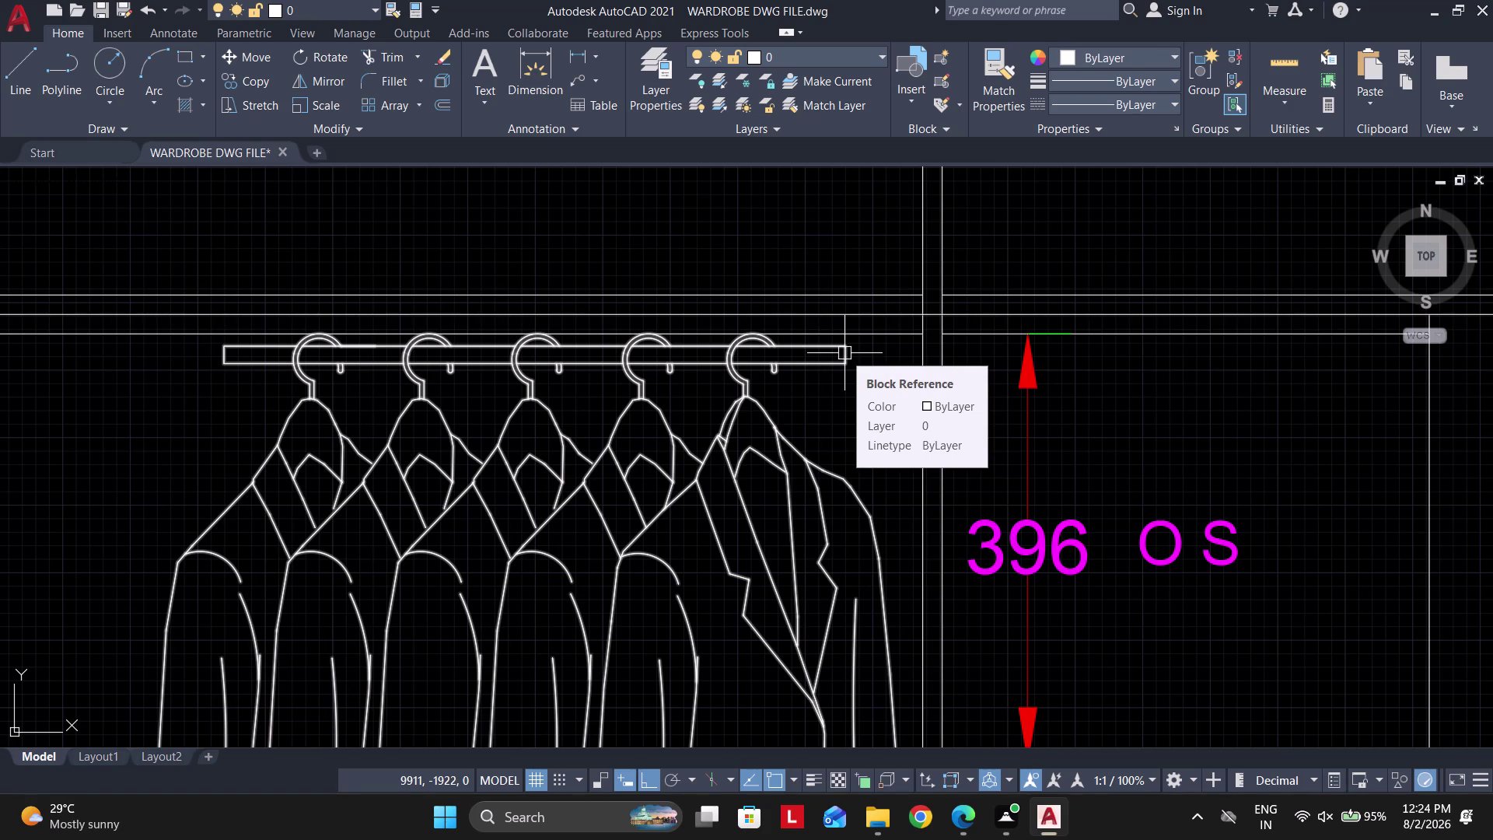
scroll(down, 3)
Move the 1014 dimension text to sit between the two upper clothes blocks.
scroll(up, 3)
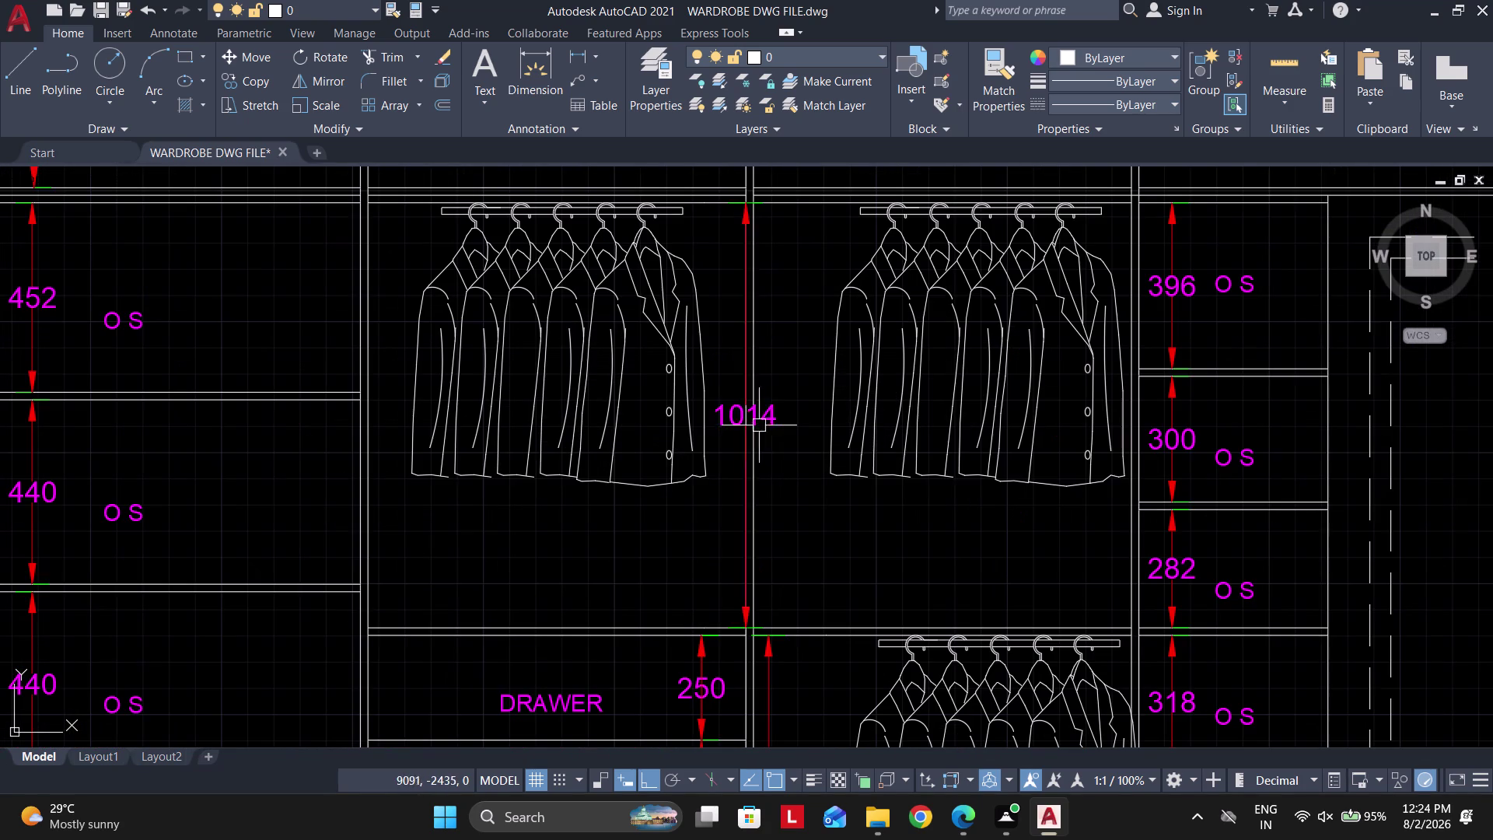
click(774, 419)
text(m)
key(space)
click(739, 416)
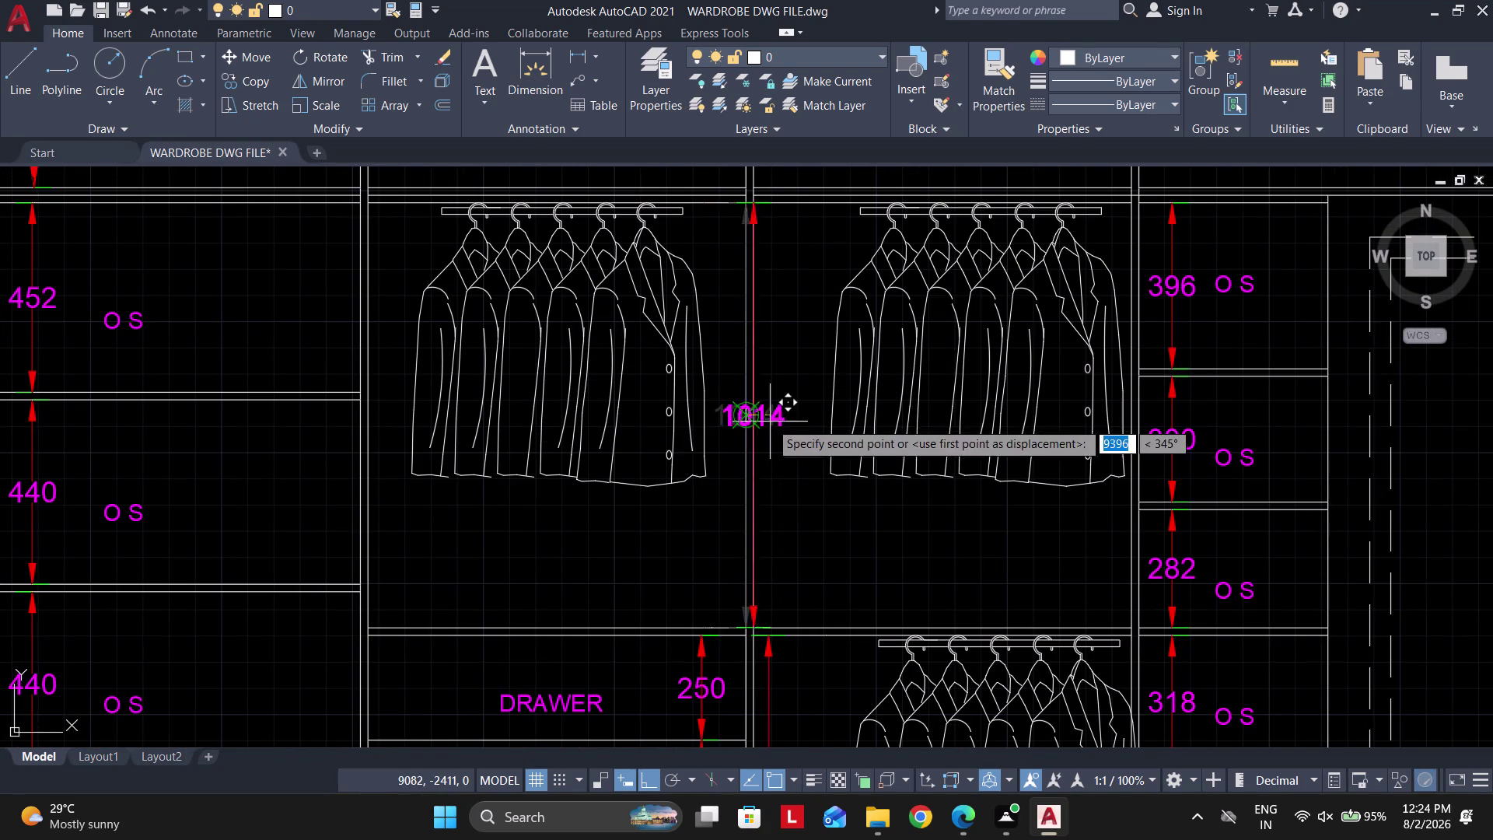
scroll(up, 3)
click(796, 419)
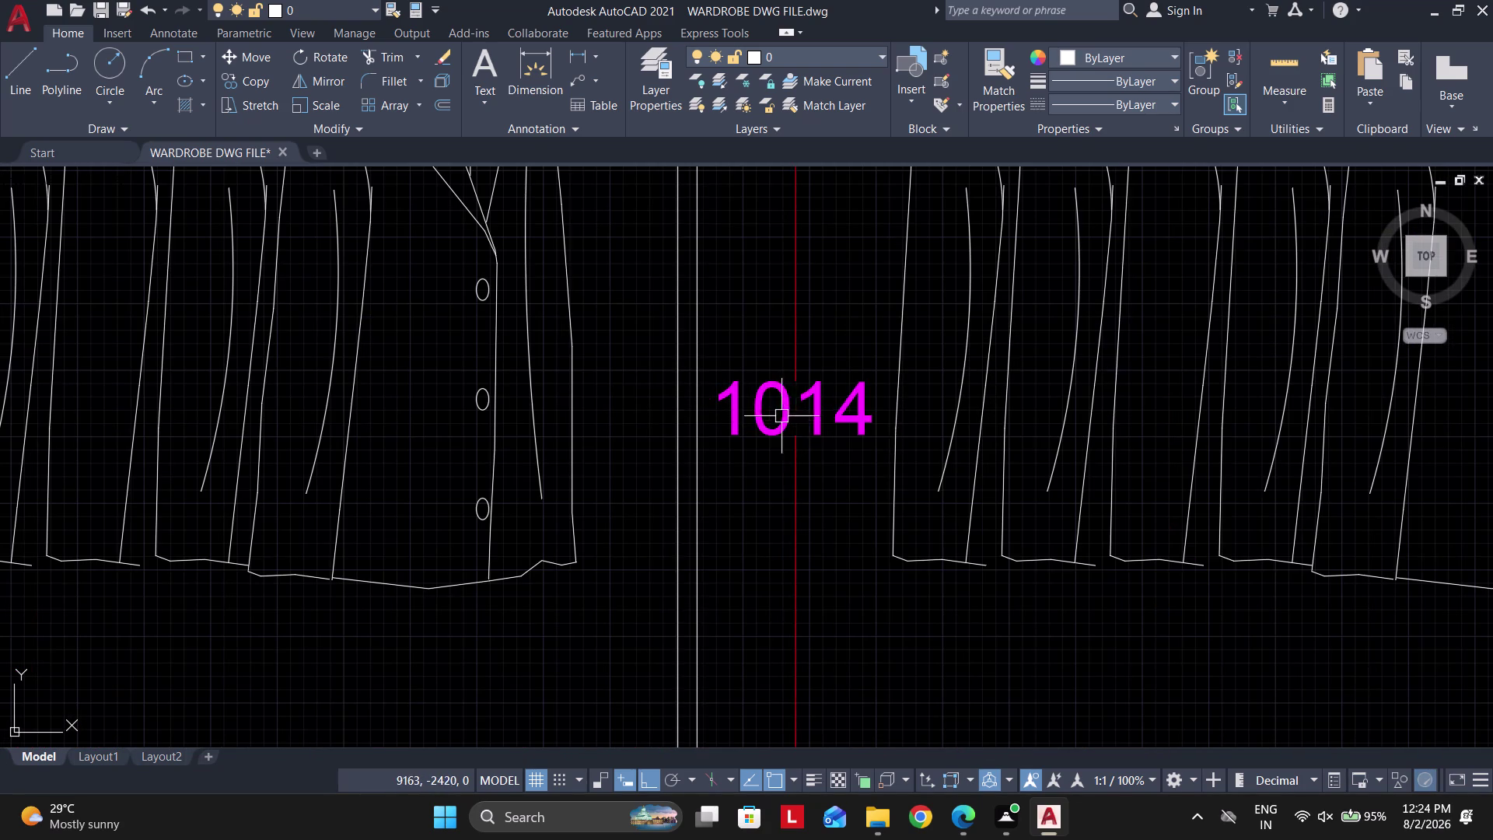
scroll(down, 3)
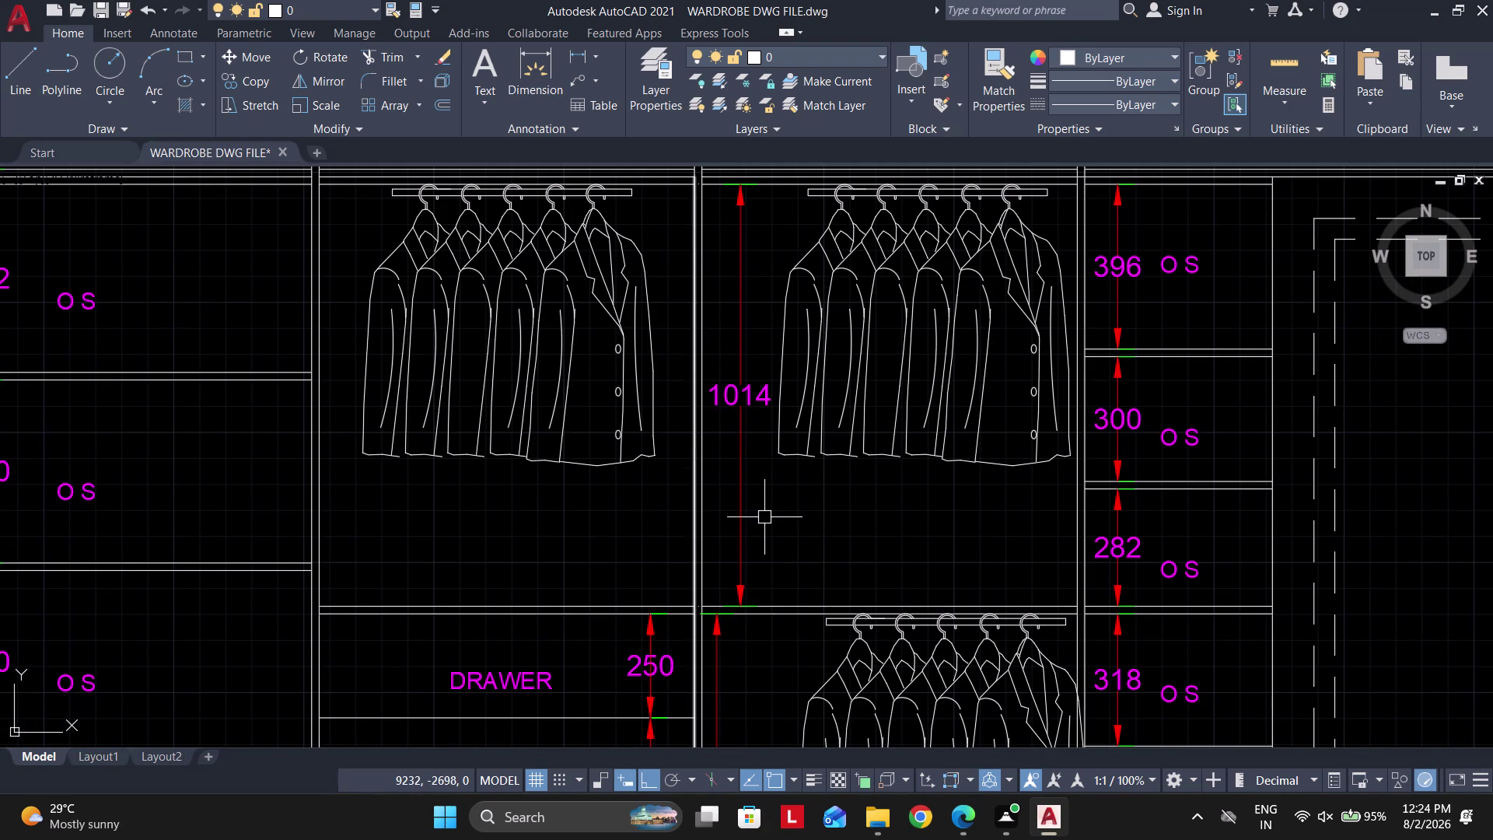